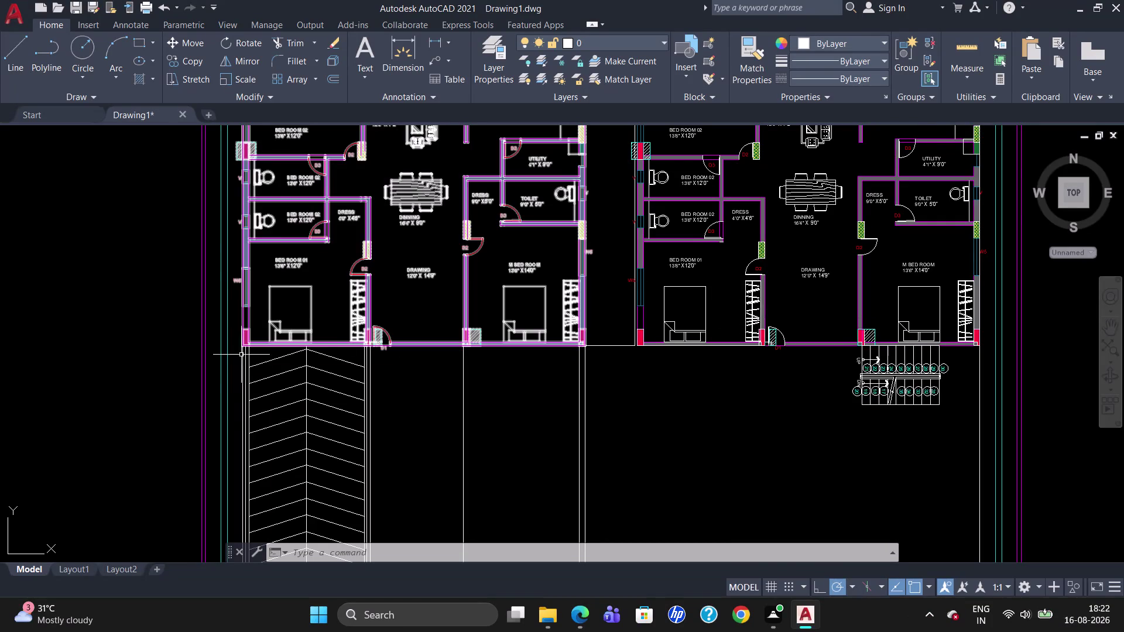
Select the right apartment unit and start a copy, then cancel it.
scroll(up, 3)
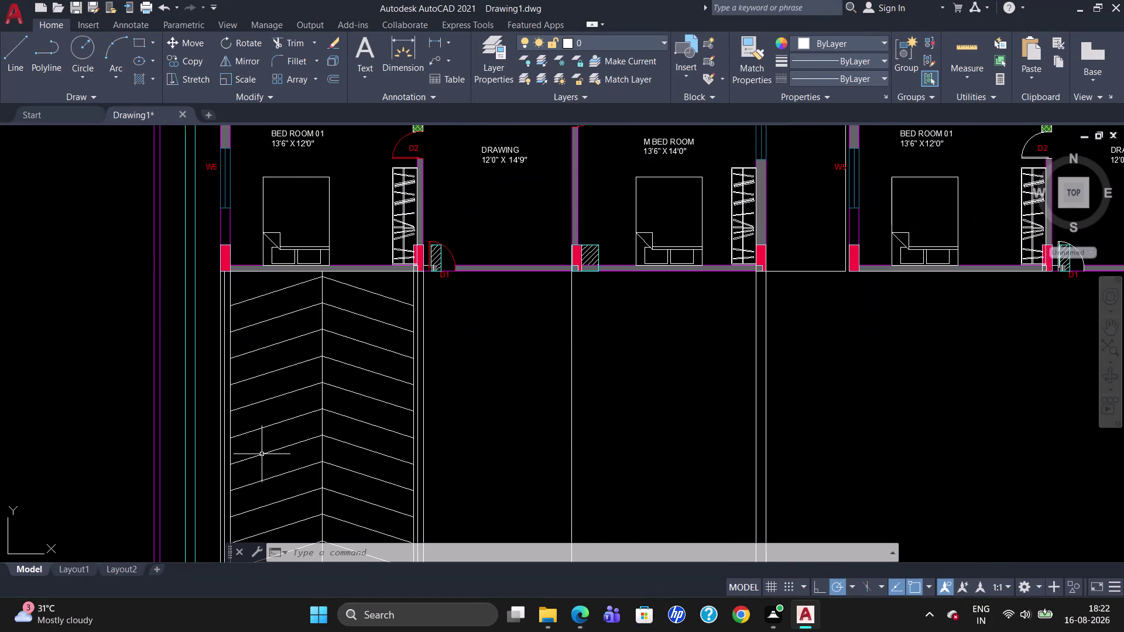
scroll(down, 3)
scroll(up, 3)
scroll(down, 3)
scroll(up, 3)
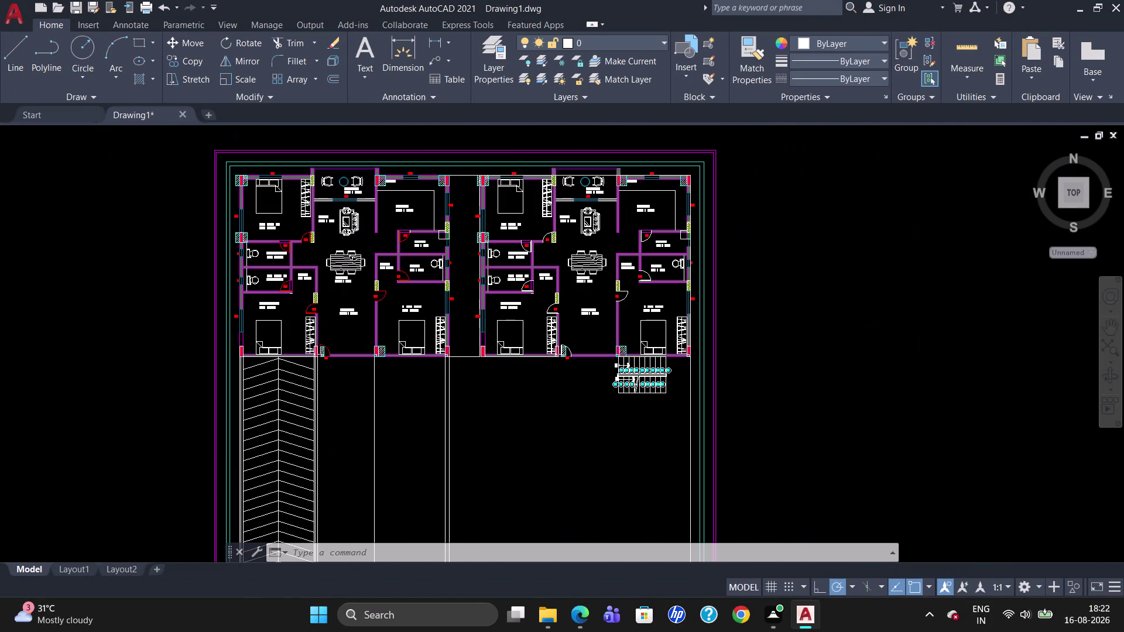
scroll(up, 3)
scroll(down, 3)
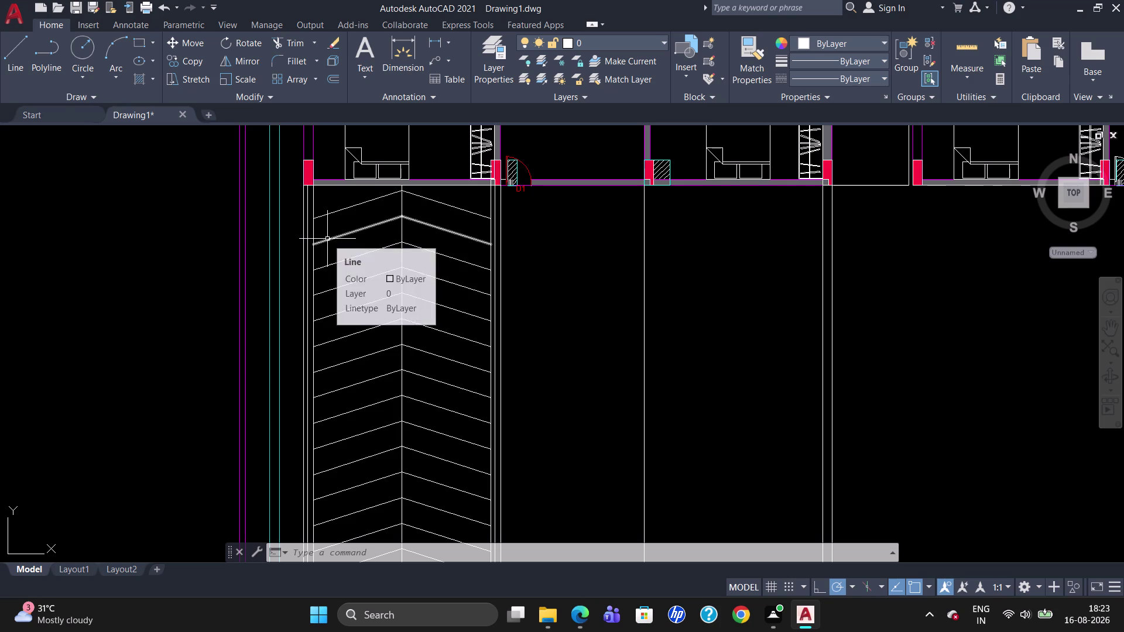
scroll(down, 3)
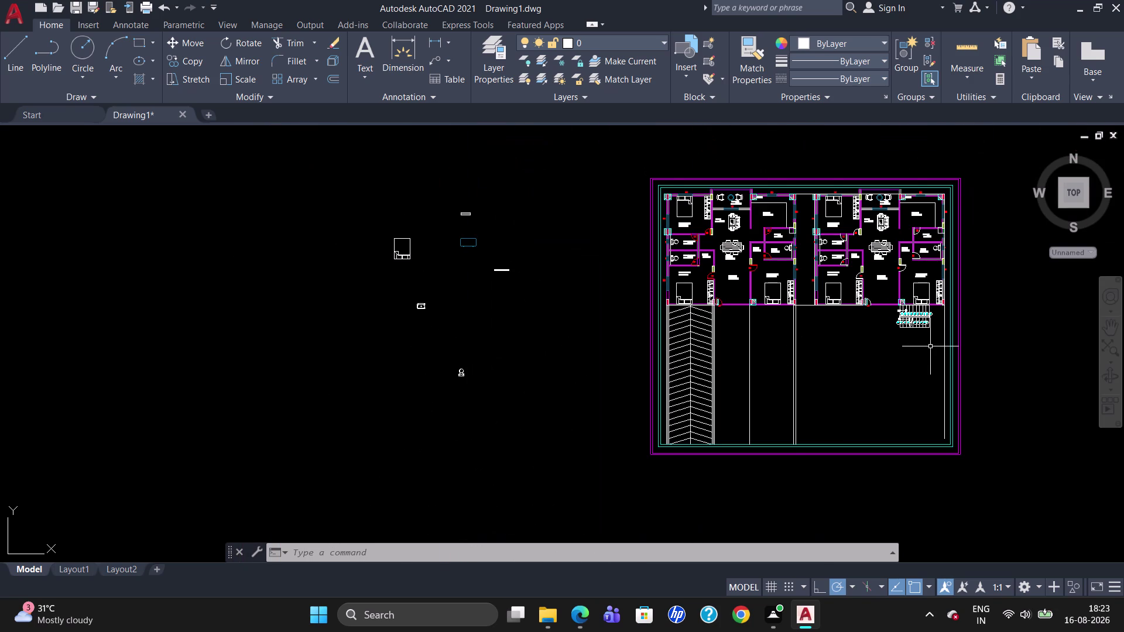
scroll(up, 3)
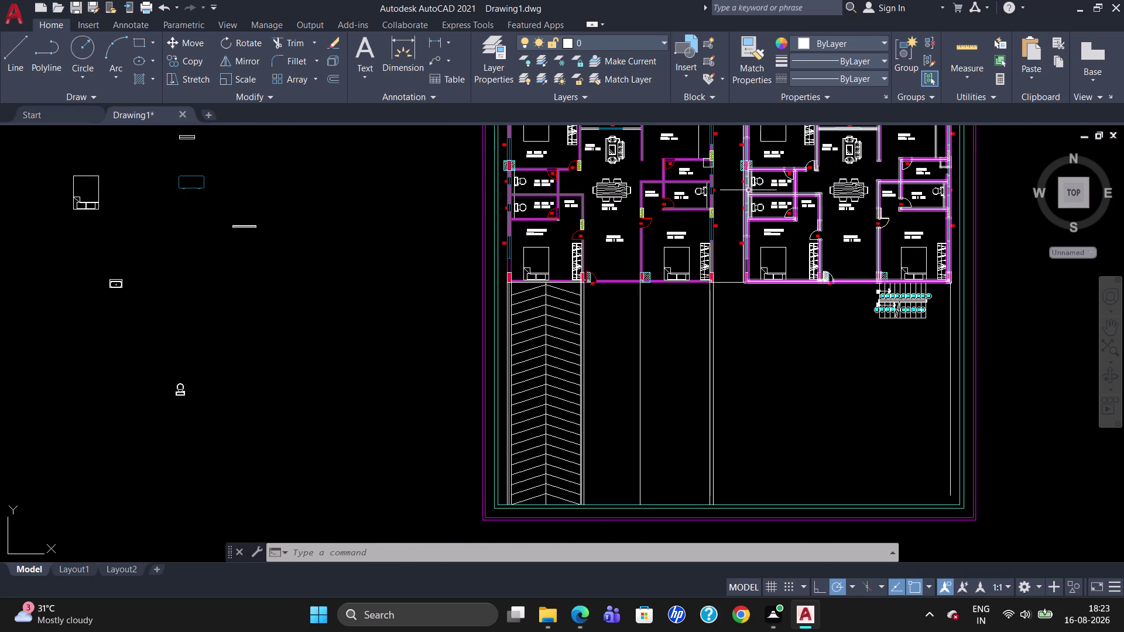
click(748, 190)
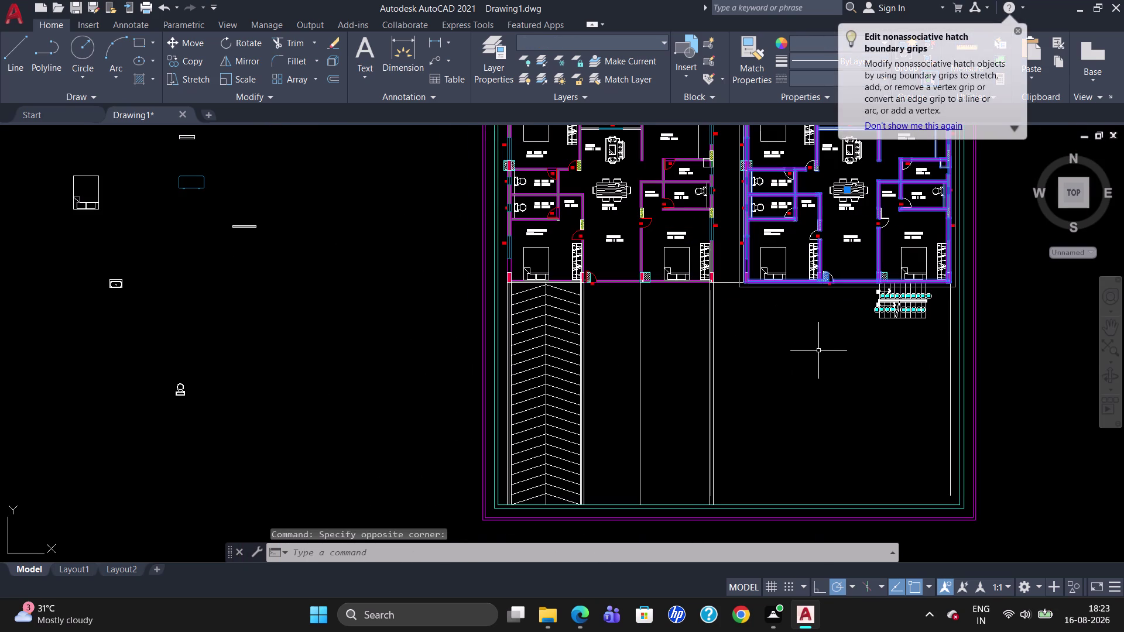
key(c)
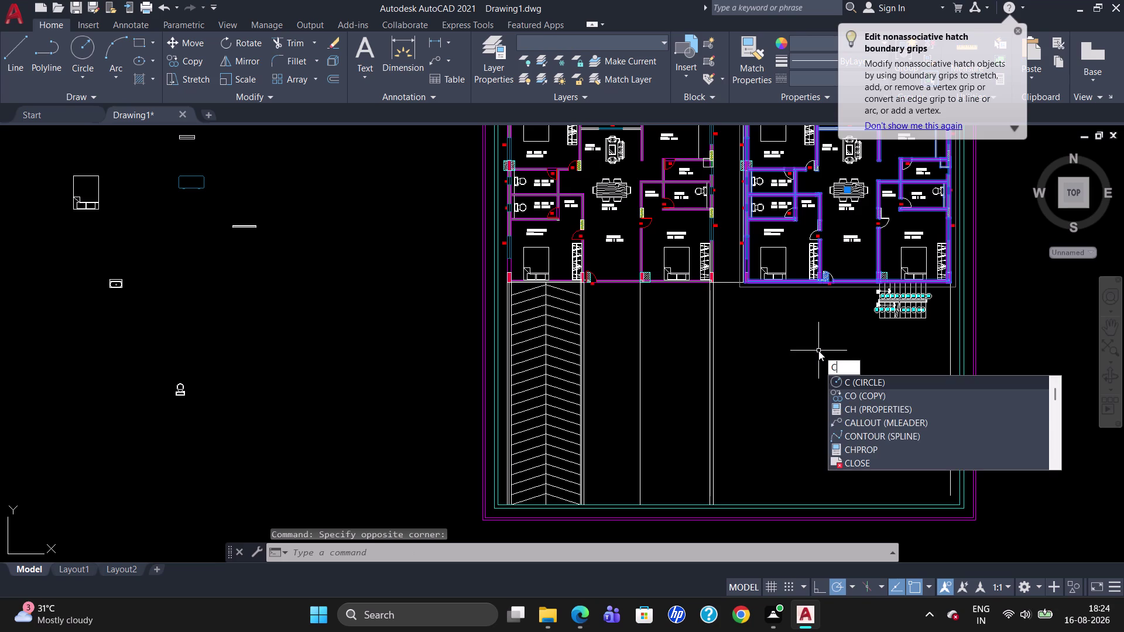
key(o)
key(Return)
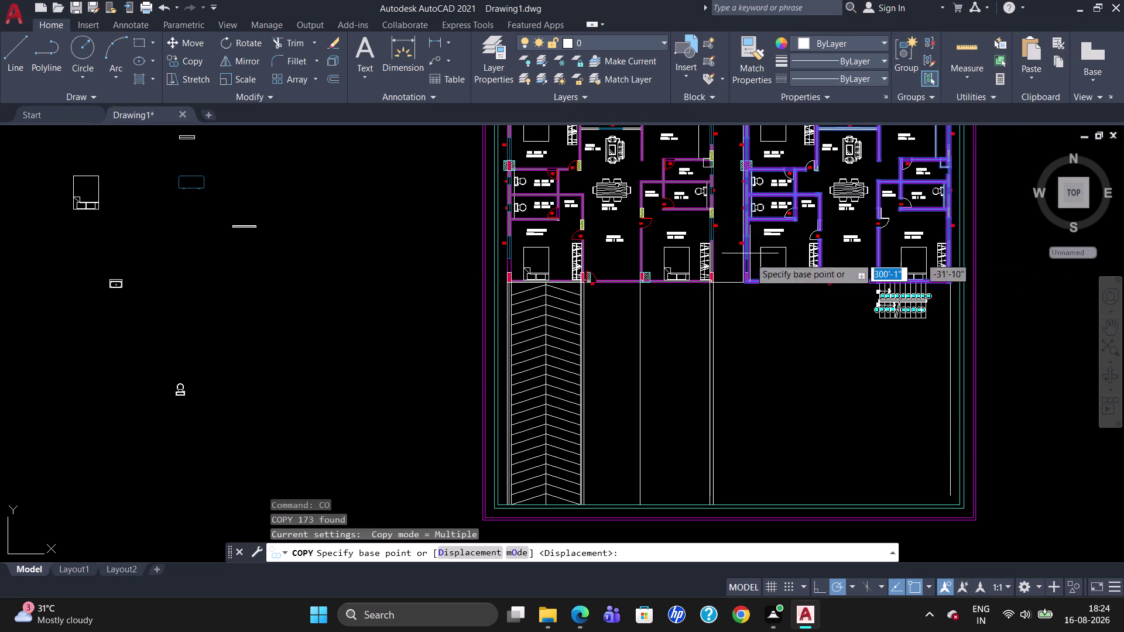
key(Escape)
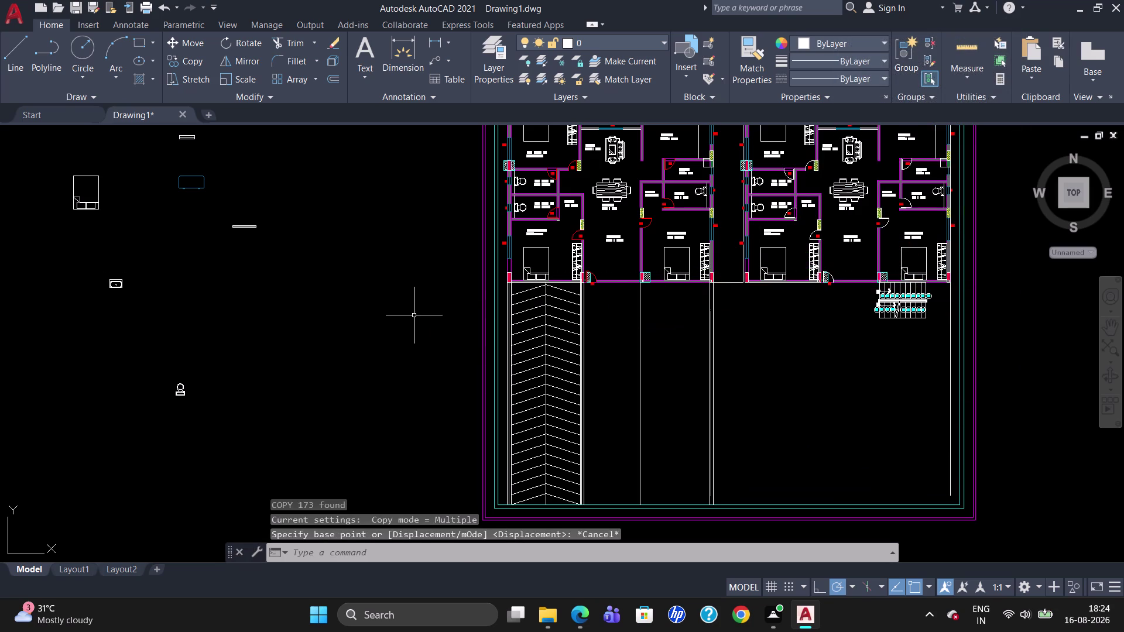
Lasso-select the stray objects left of the building plan and delete them.
scroll(down, 3)
scroll(up, 3)
scroll(down, 3)
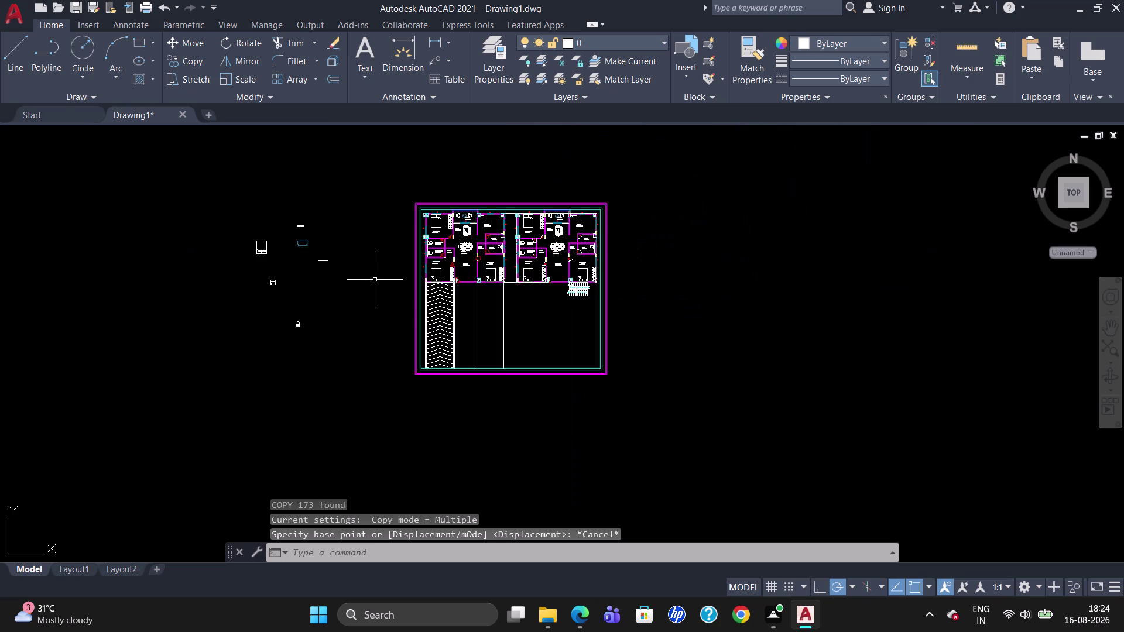
drag(369, 242, 332, 208)
drag(289, 182, 257, 429)
drag(344, 289, 303, 245)
drag(285, 239, 264, 393)
drag(340, 327, 246, 346)
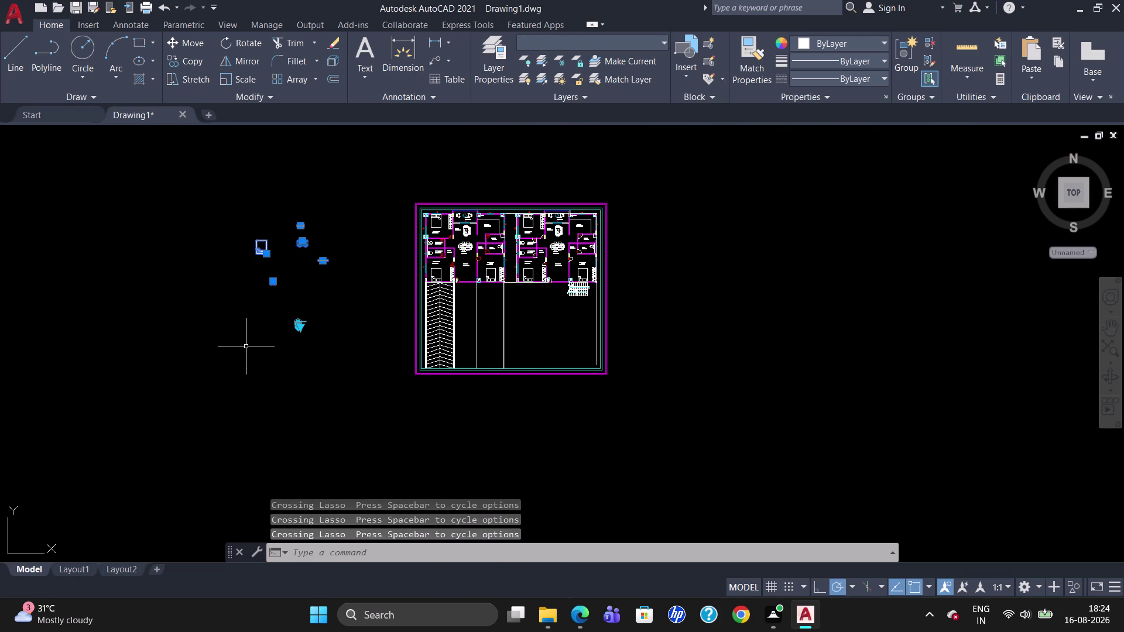
key(Delete)
Reselect the right unit and start copying it from its corner, then cancel before placing.
scroll(up, 3)
scroll(down, 3)
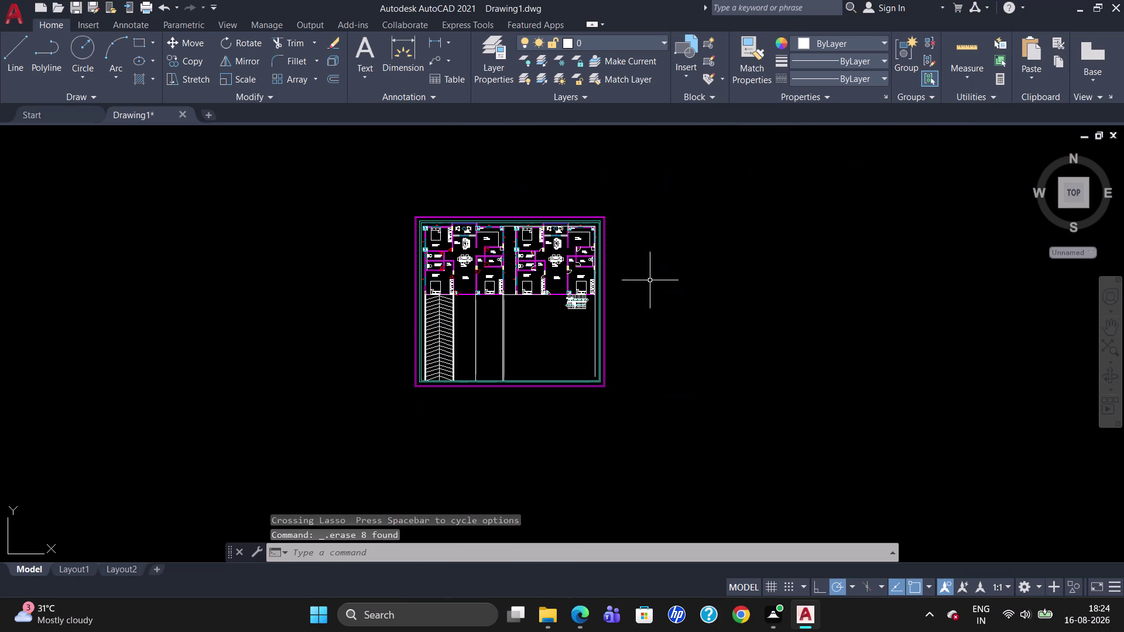
scroll(up, 3)
scroll(down, 3)
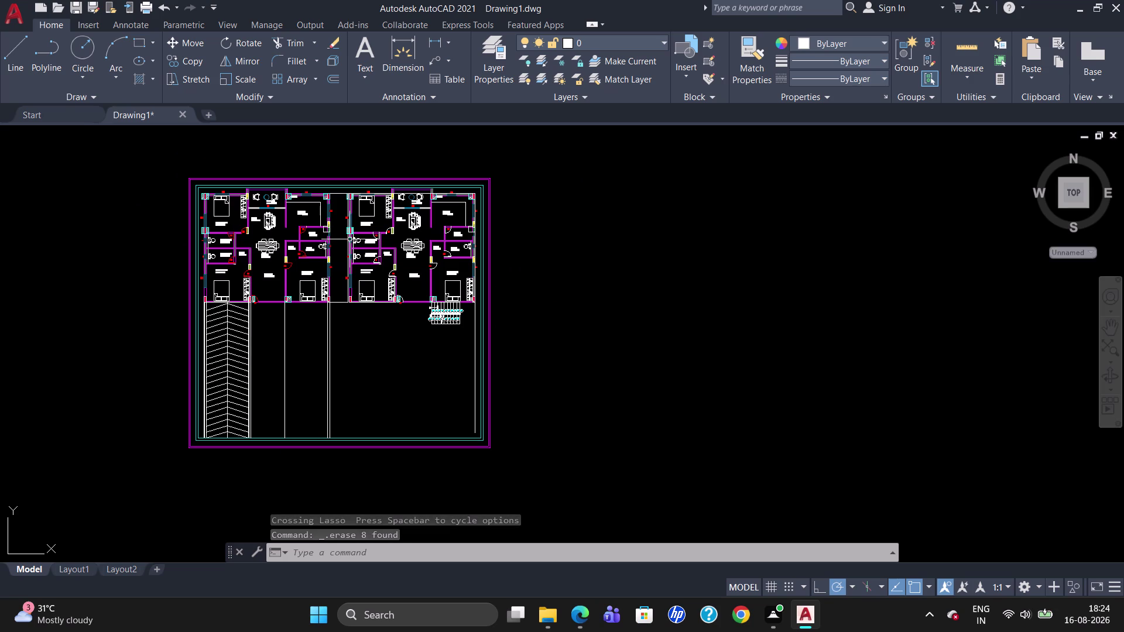
click(349, 239)
key(Escape)
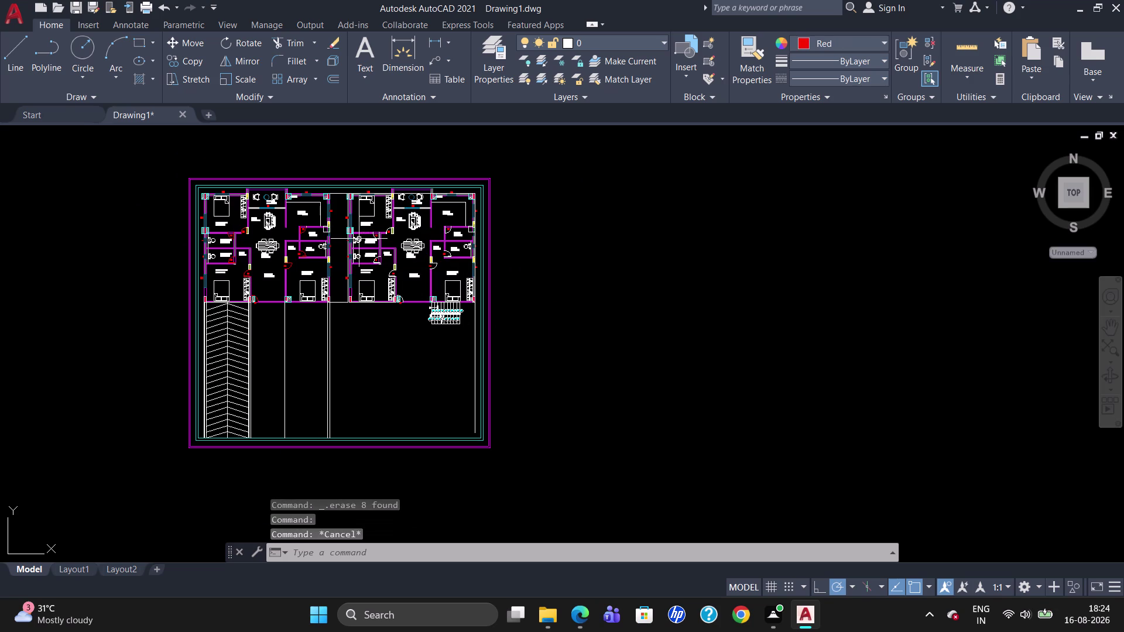
click(361, 232)
key(c)
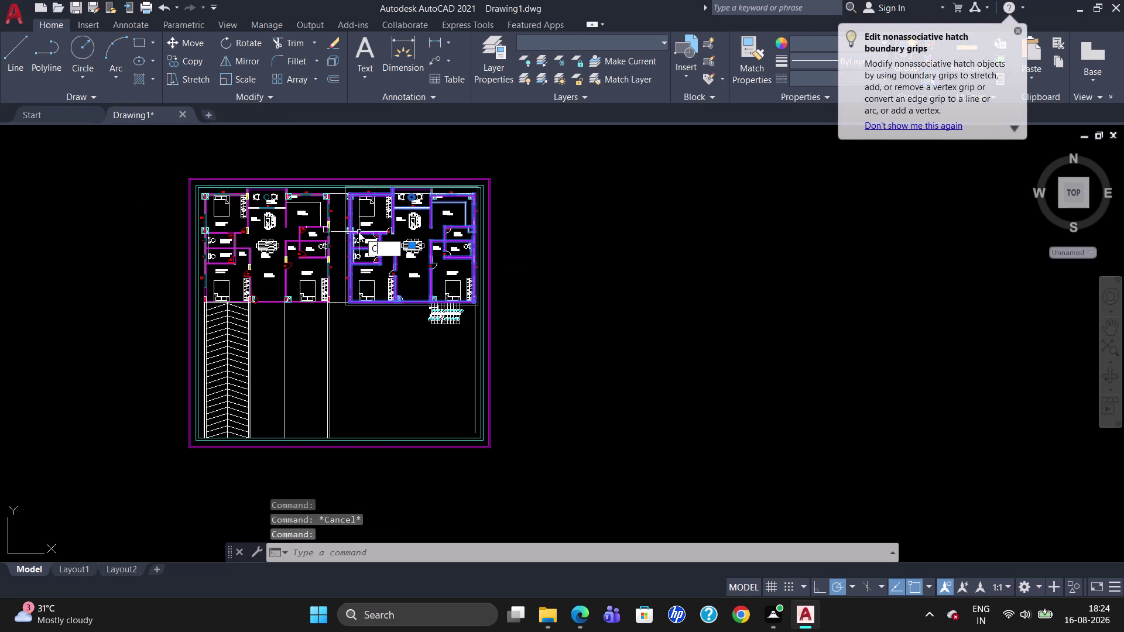
key(o)
key(Return)
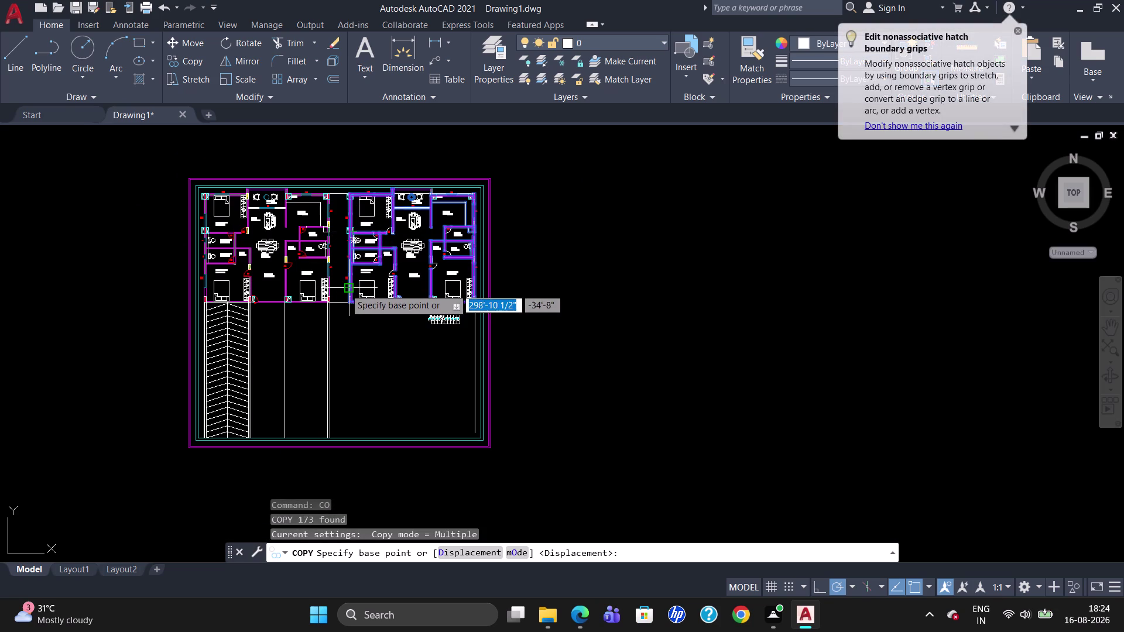
click(347, 305)
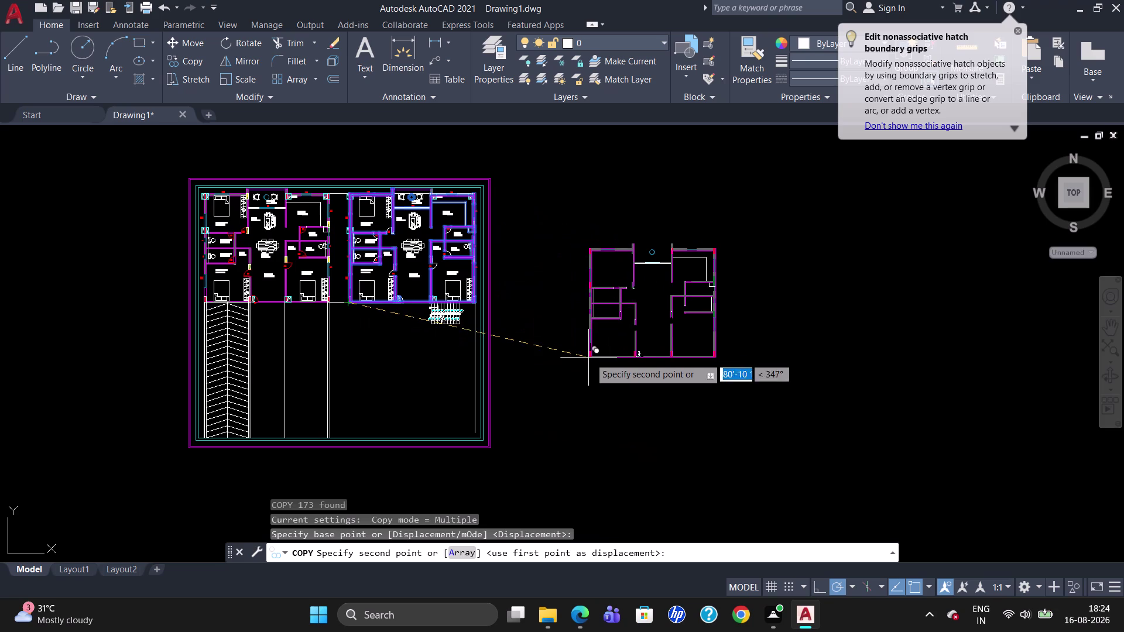
key(Escape)
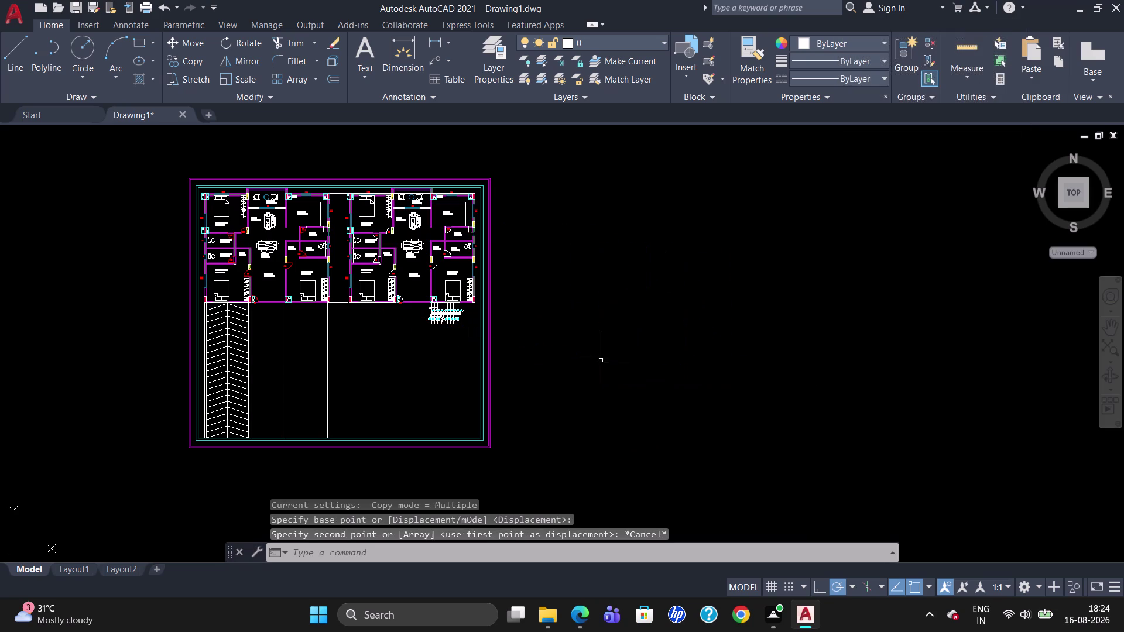
Copy the left apartment unit from its corner to open ground right of the building.
click(264, 223)
text(C)
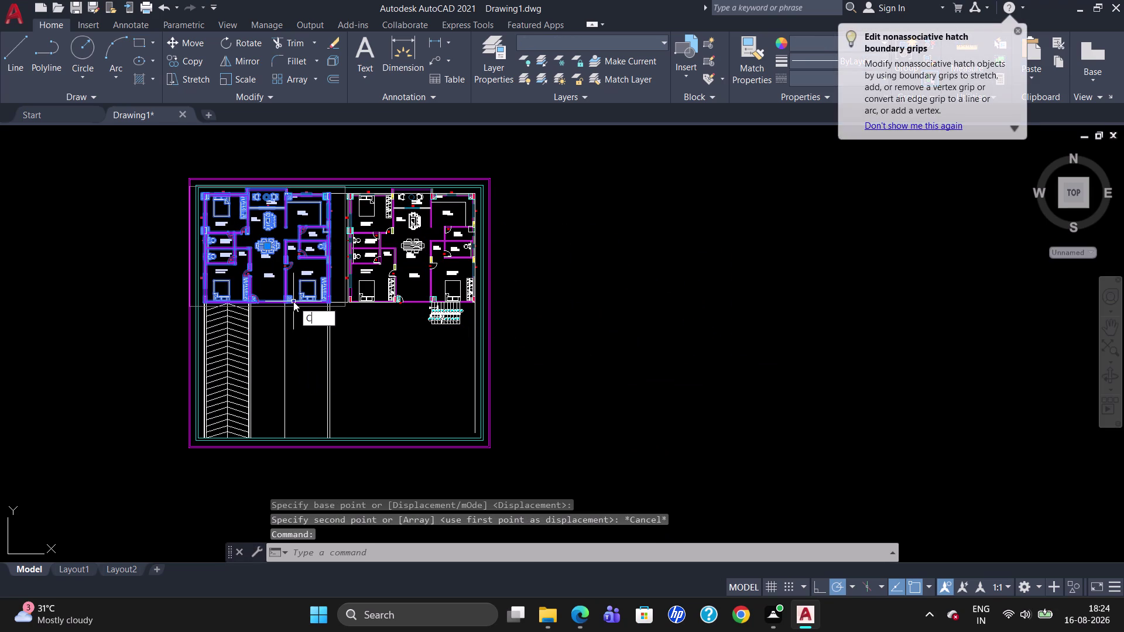
text(O)
key(Return)
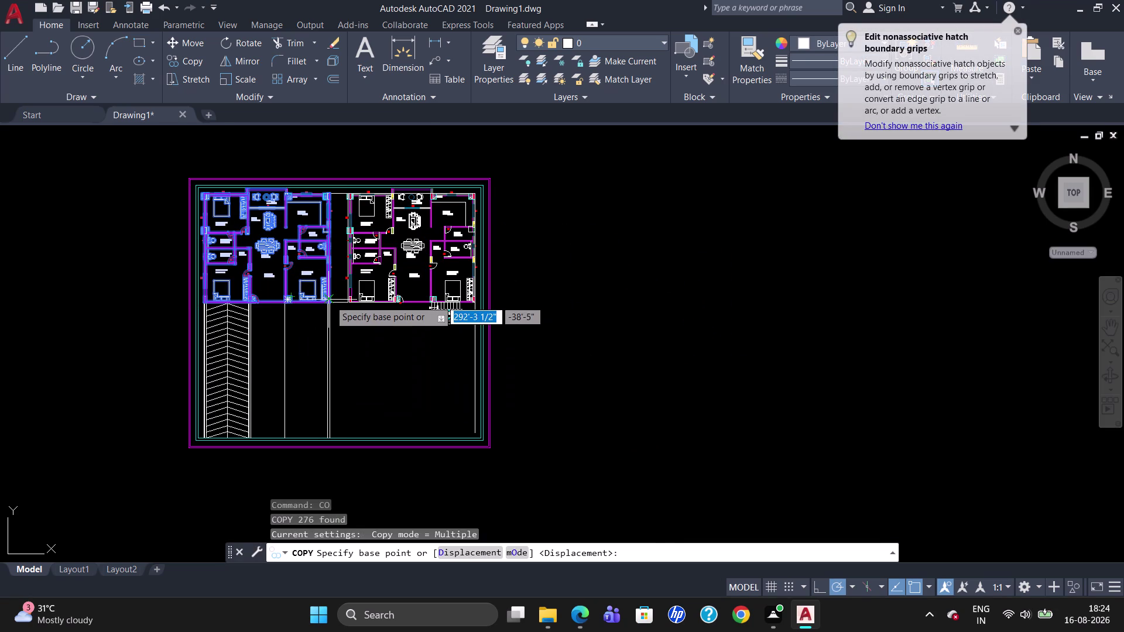
scroll(up, 3)
click(329, 301)
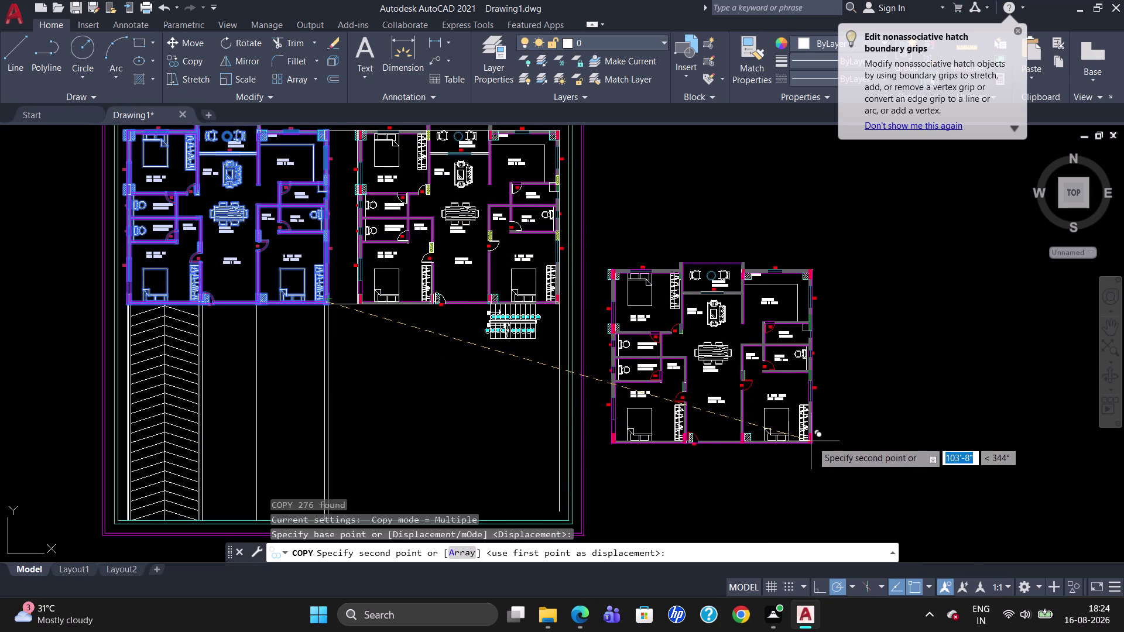
click(834, 442)
key(Escape)
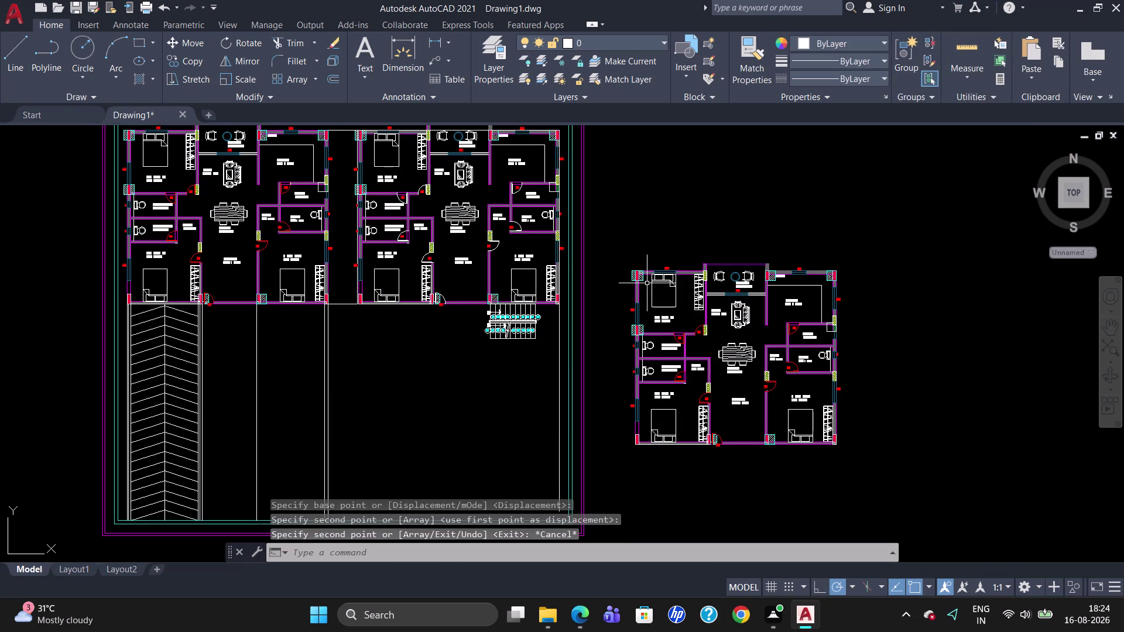
Select the duplicated unit and start the ROTATE command.
click(636, 271)
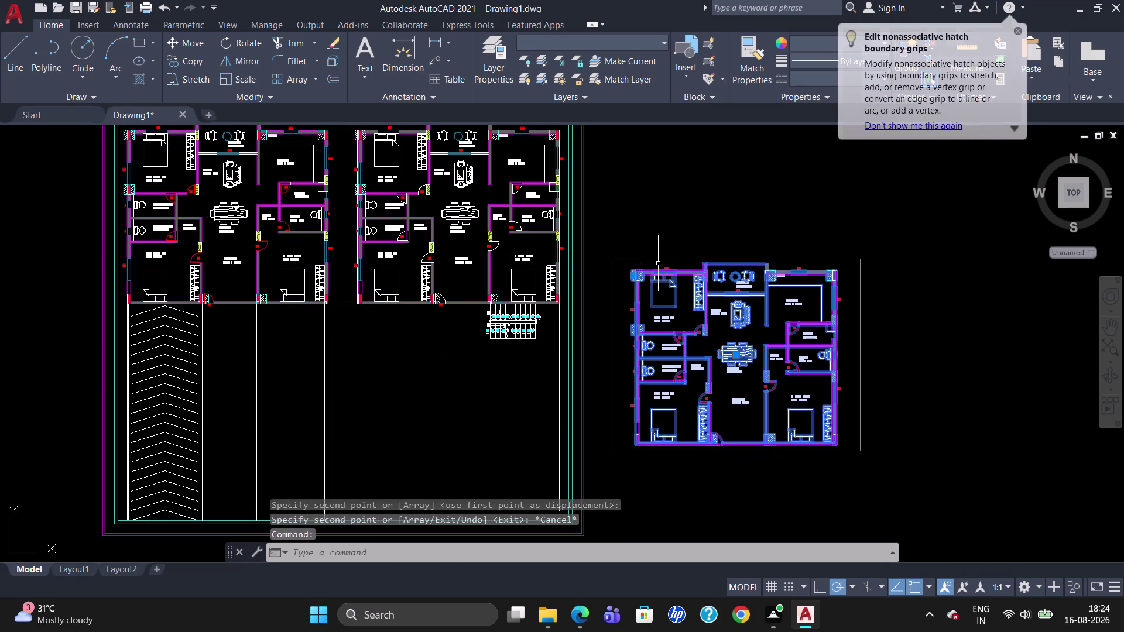
text(RO)
key(Return)
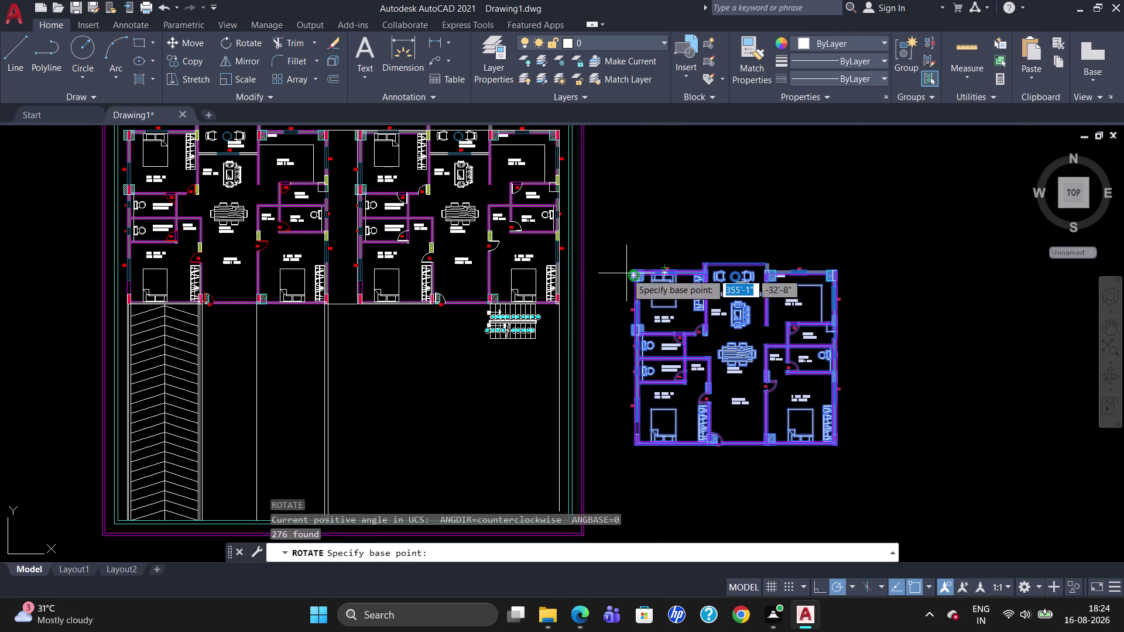
Rotate the duplicate unit 270° about its corner, then begin moving it below-right and cancel.
click(632, 271)
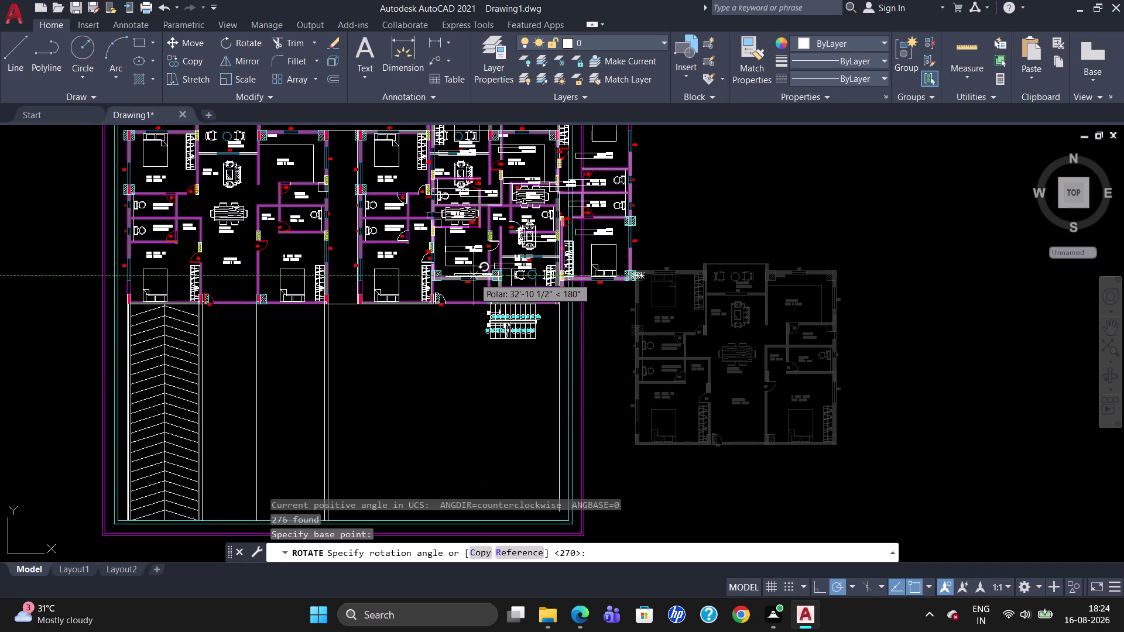
click(473, 277)
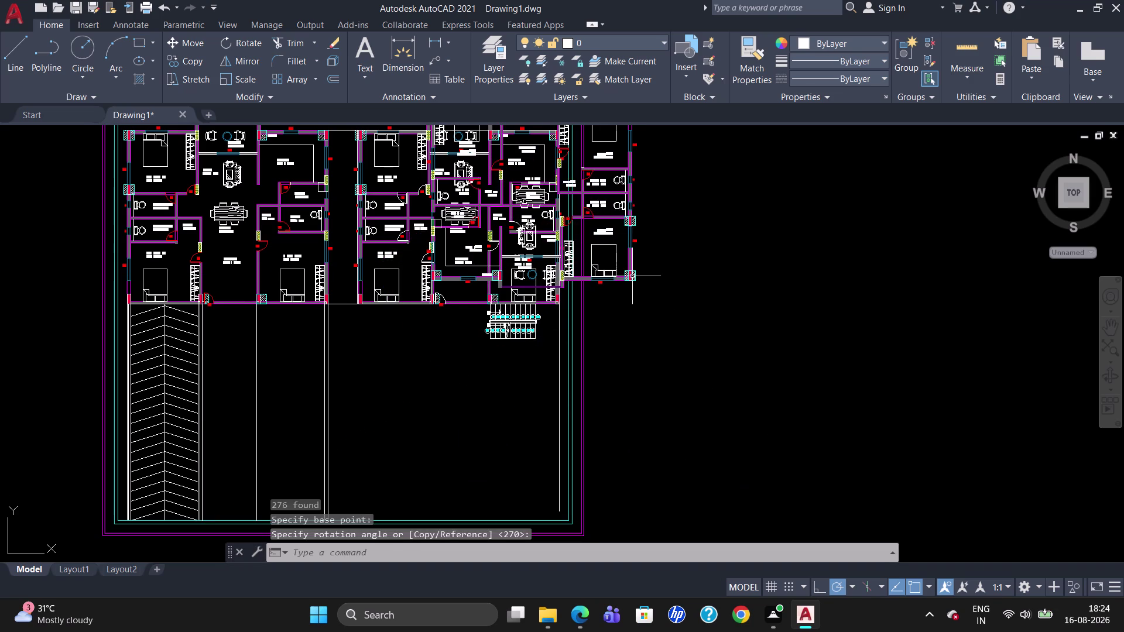
click(631, 272)
key(m)
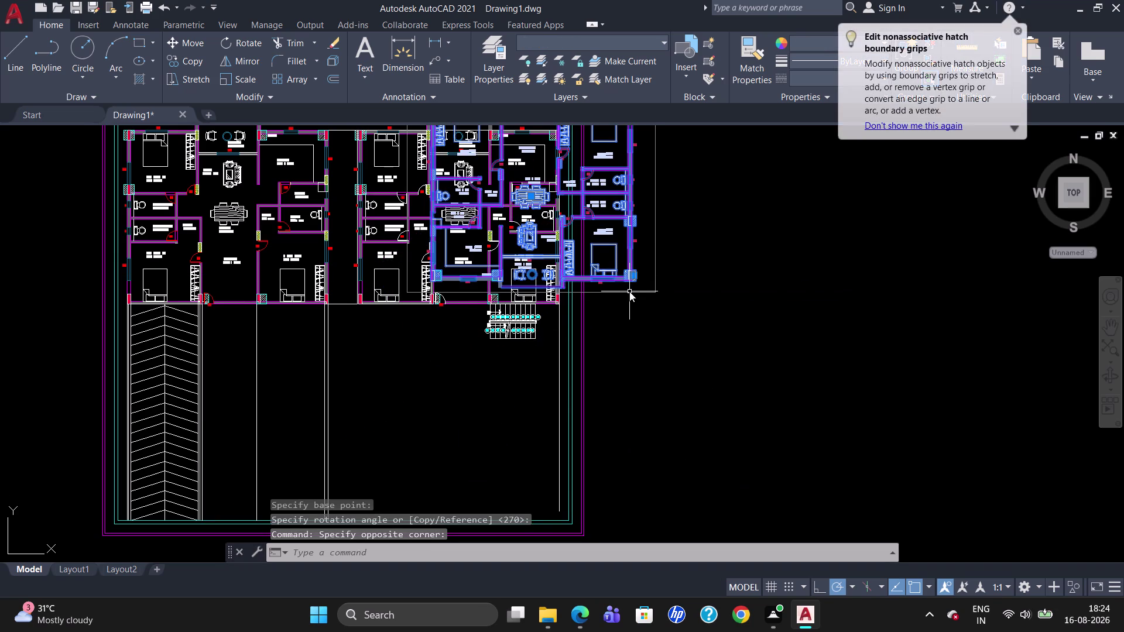
key(Return)
click(636, 286)
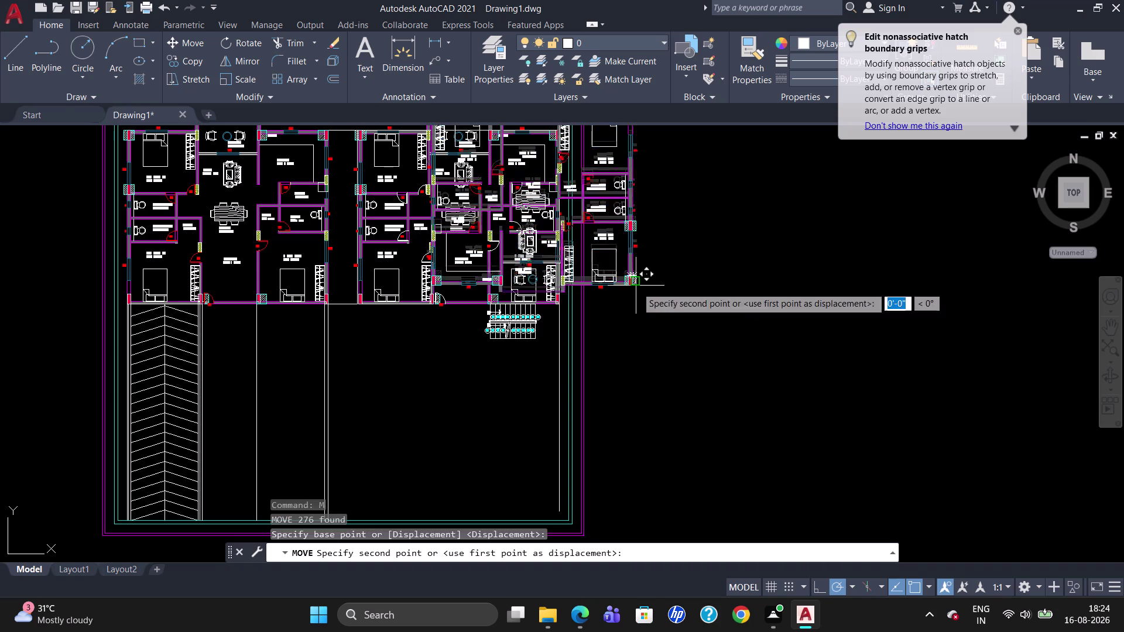
click(921, 477)
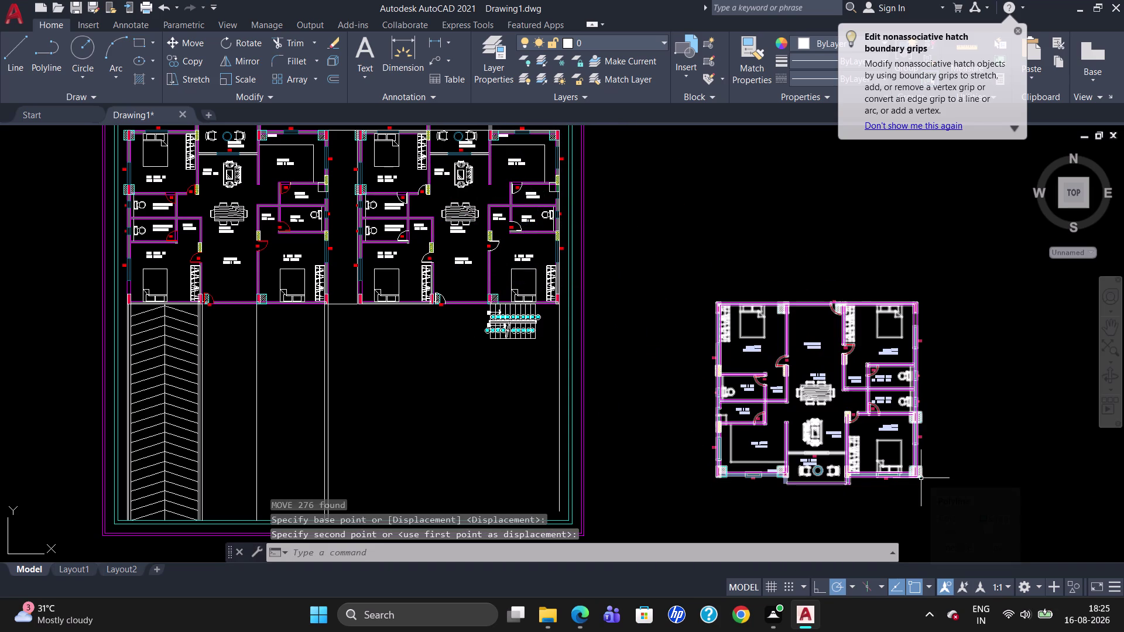
key(Escape)
click(921, 479)
scroll(up, 3)
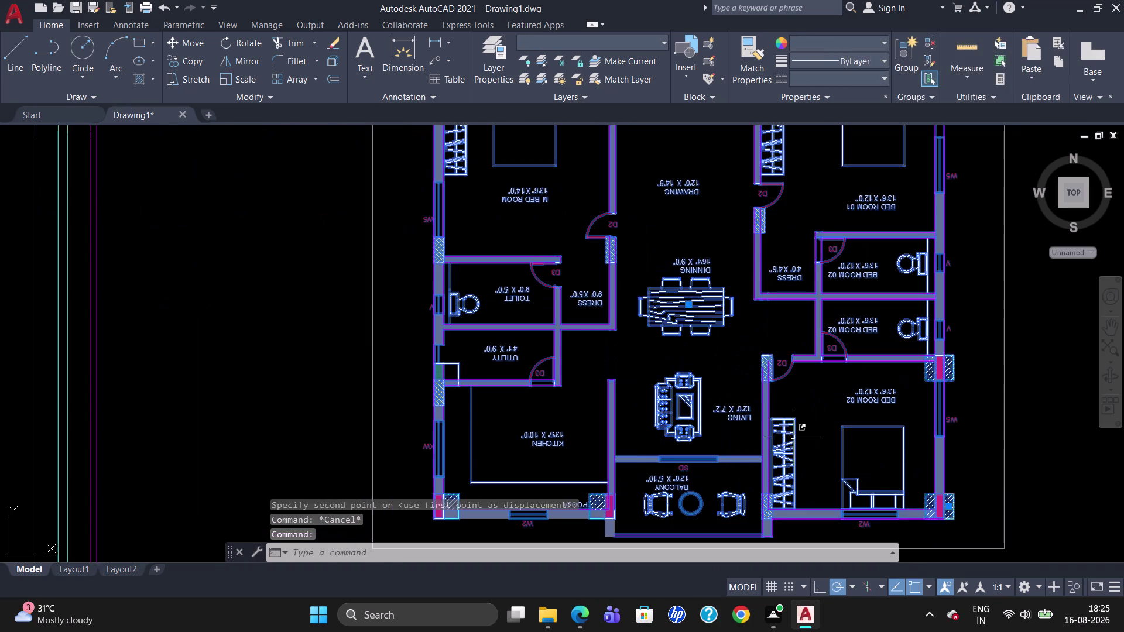
scroll(down, 3)
click(716, 486)
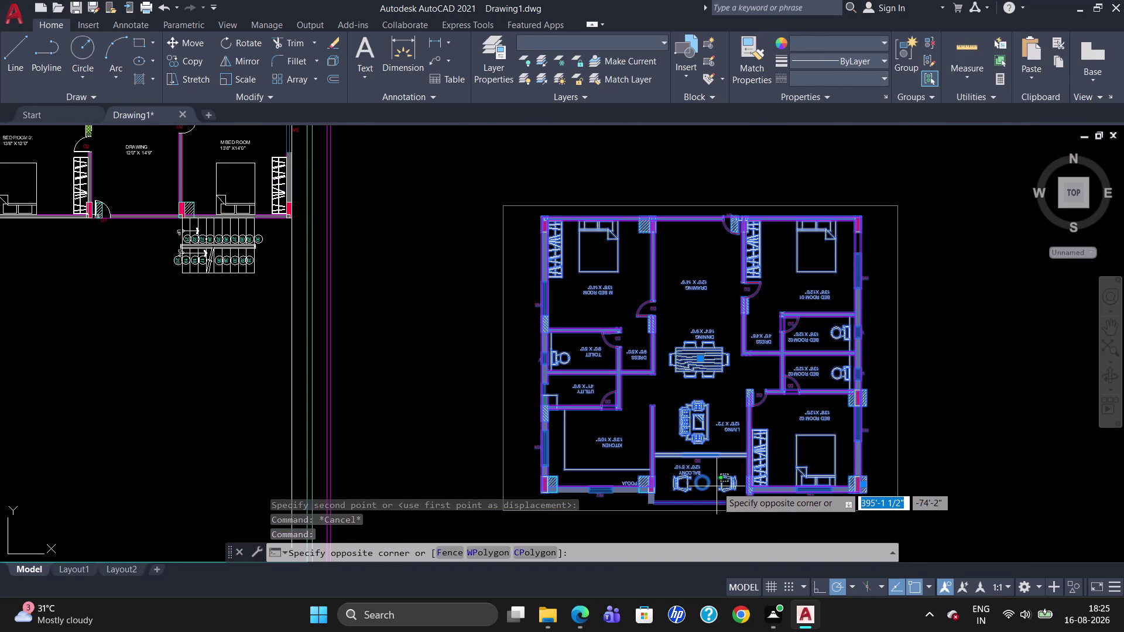
key(Escape)
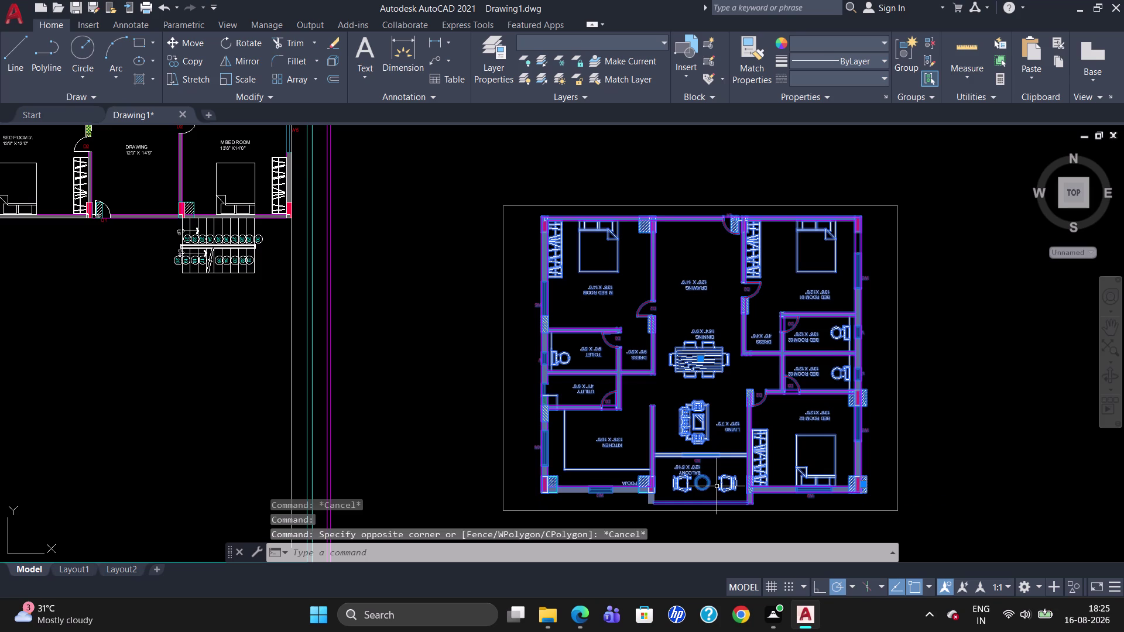
key(Escape)
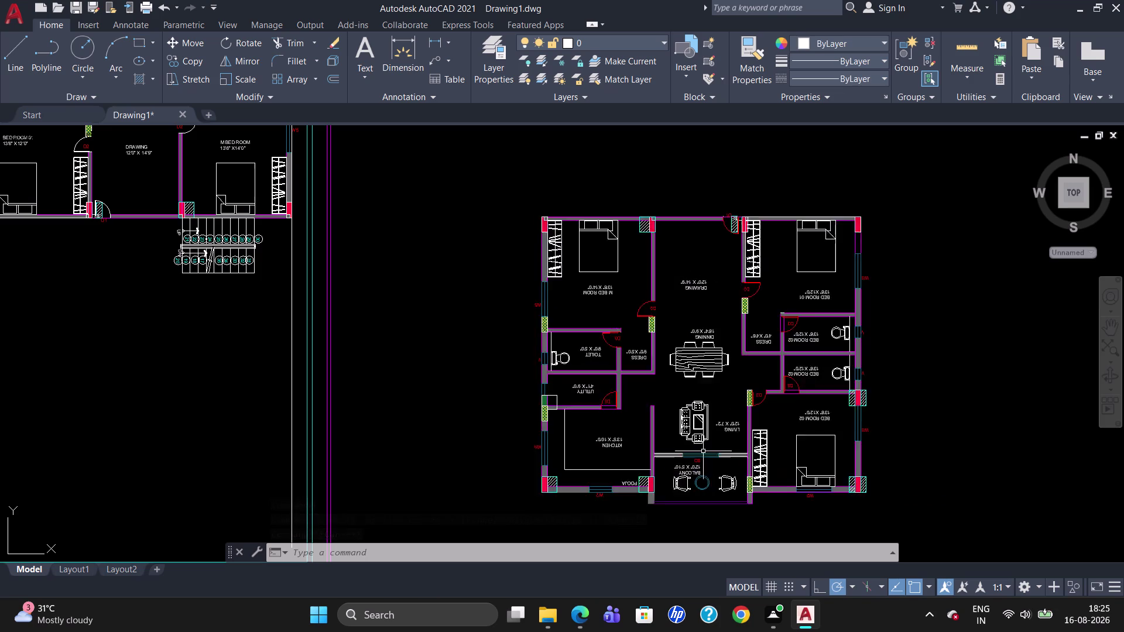
Select the copied unit's group and run UNGROUP on it.
double_click(695, 286)
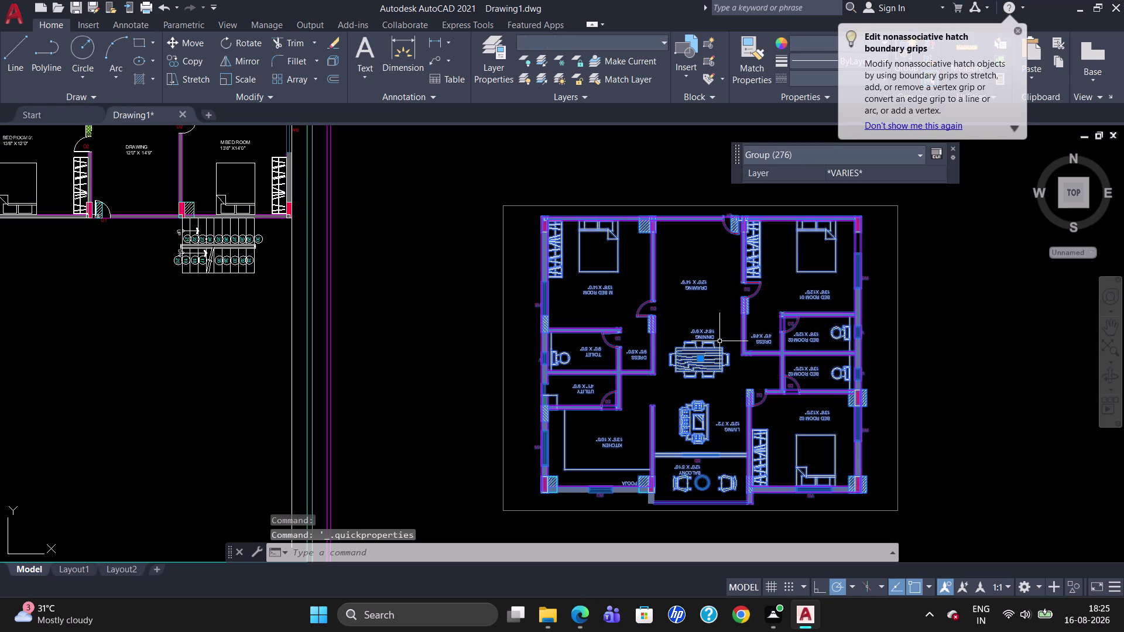
text(U)
text(NG)
key(Return)
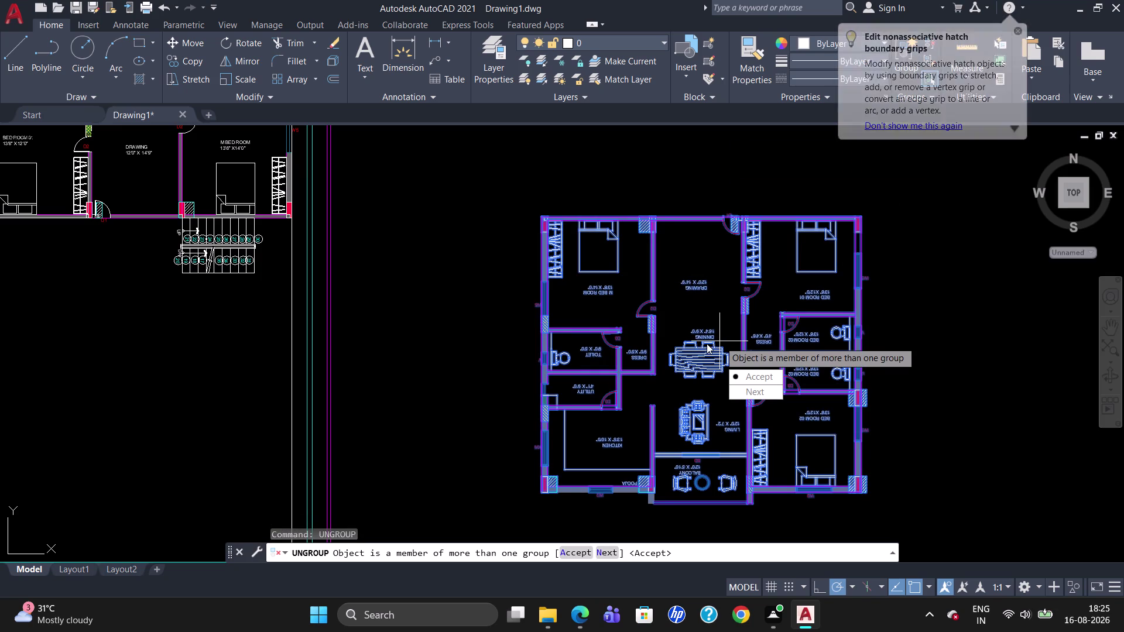
Reselect the copied unit, dismiss the hatch grips tip, and clear the selection.
drag(737, 377, 719, 341)
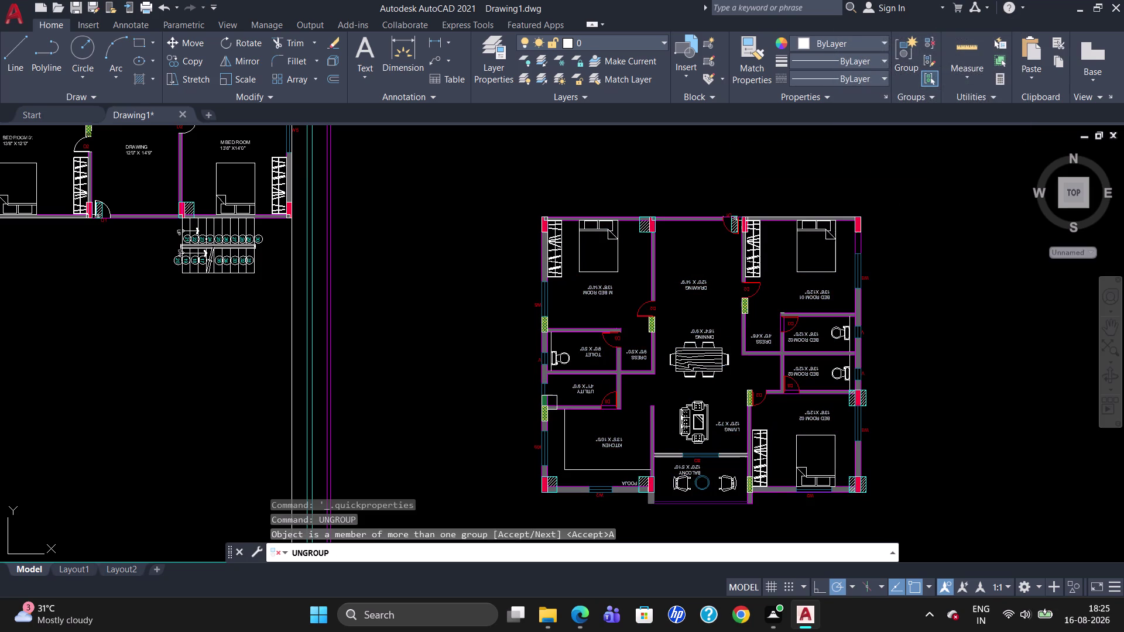
click(700, 362)
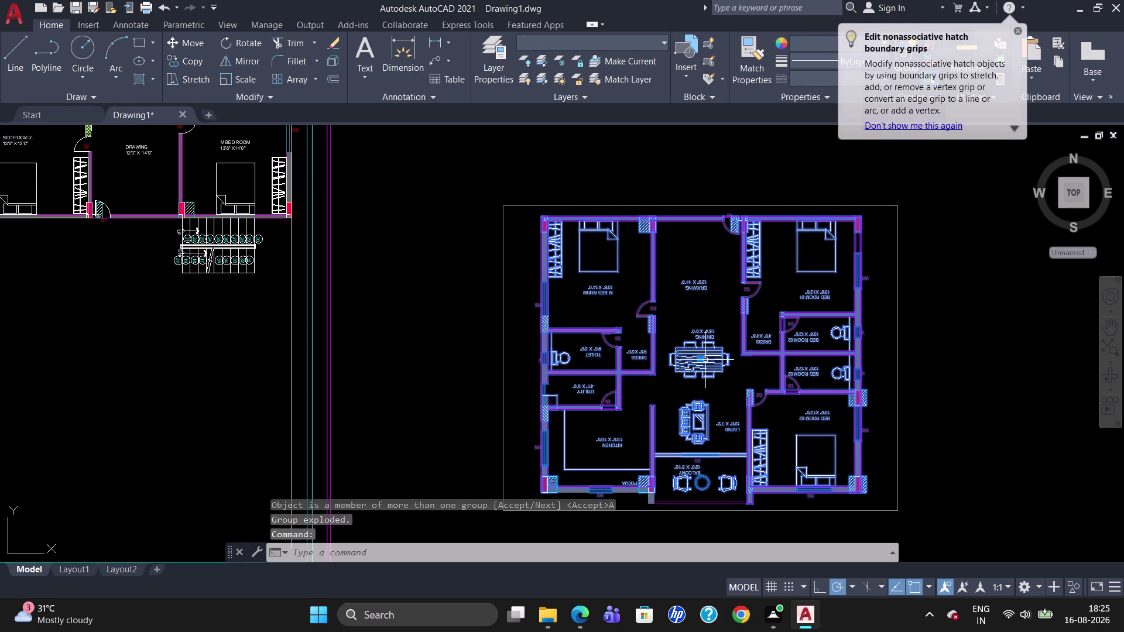
click(1016, 25)
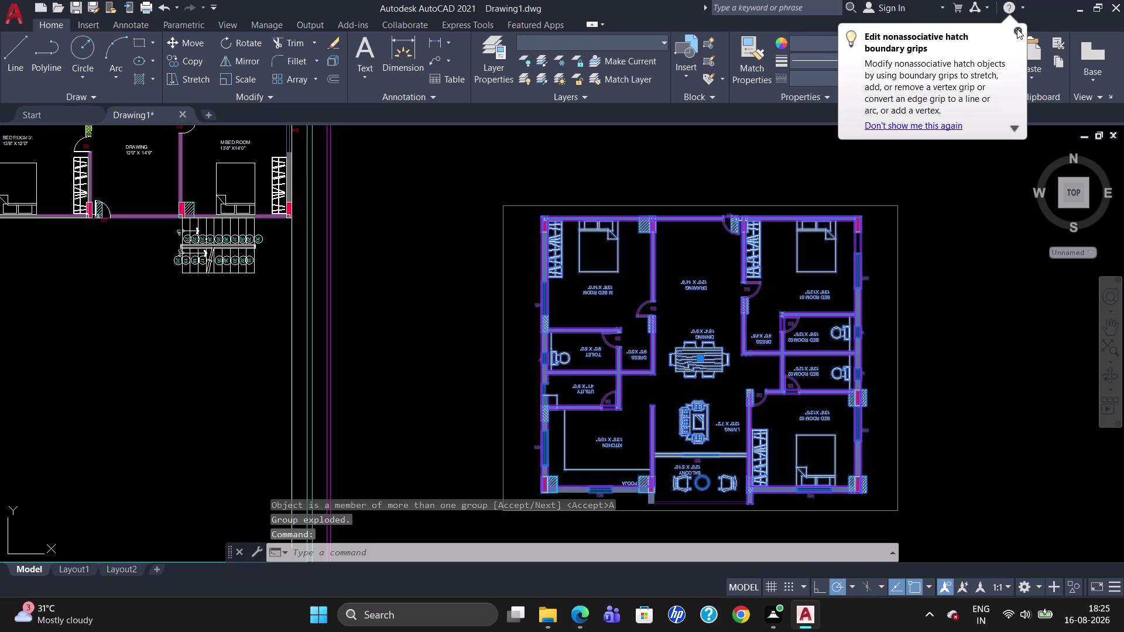
click(1017, 28)
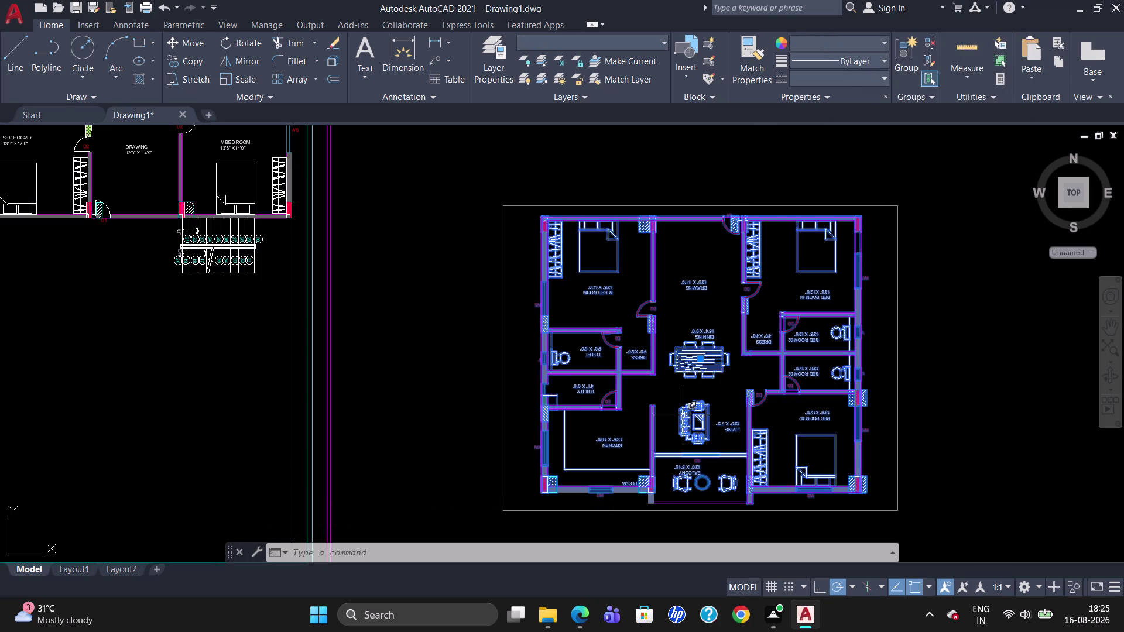
key(x)
key(Return)
click(706, 360)
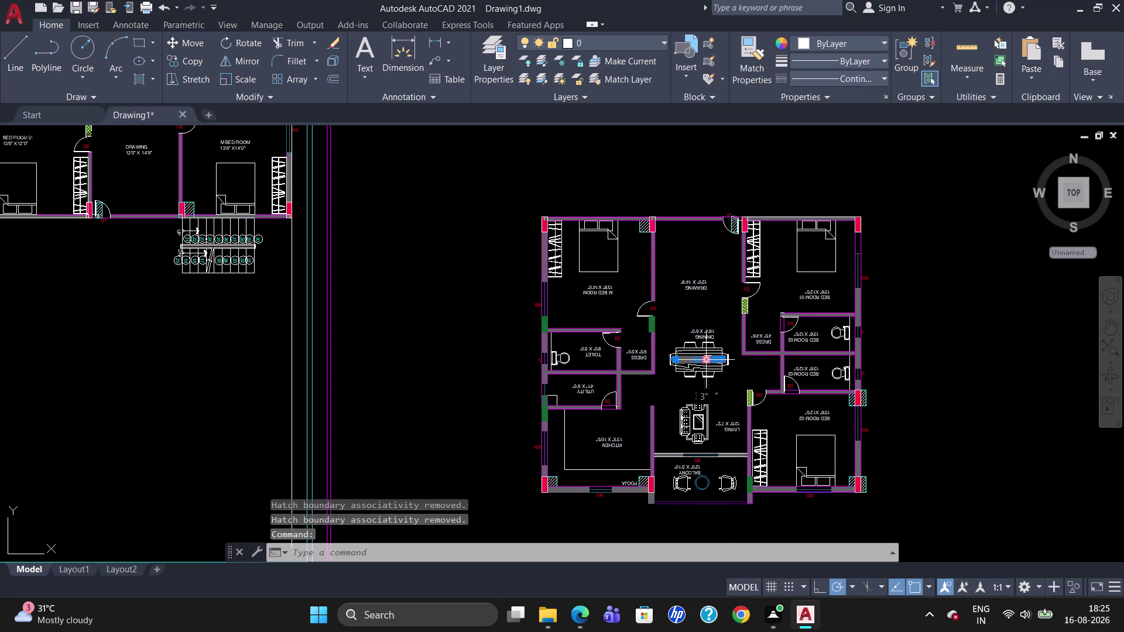
key(Escape)
click(687, 417)
key(Escape)
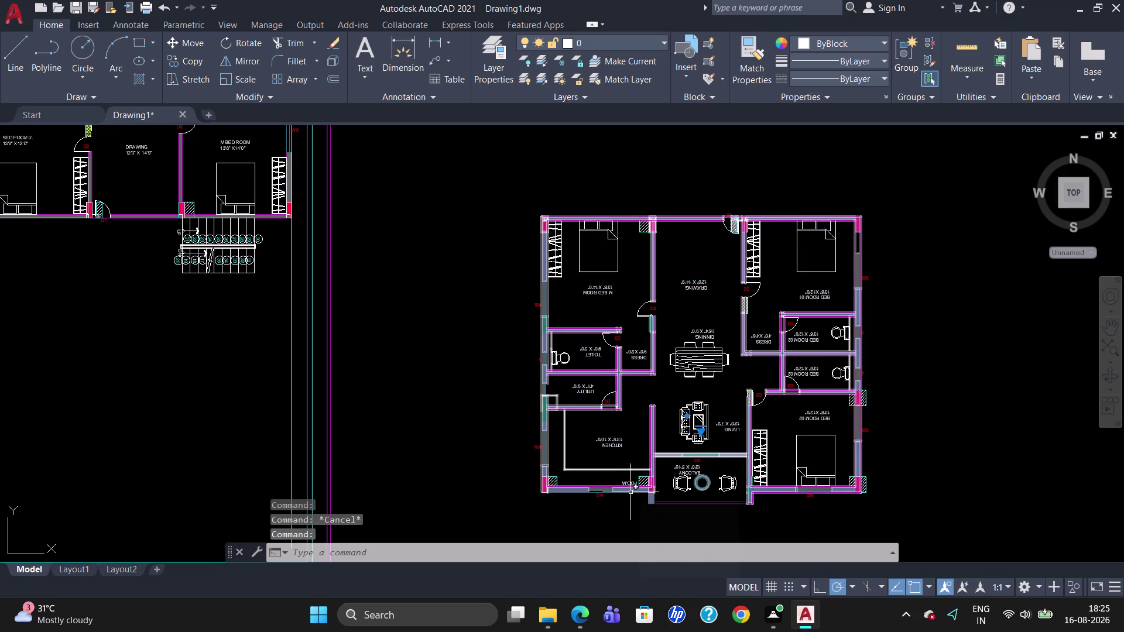
Select the whole copied unit again and UNGROUP its remaining group.
double_click(698, 483)
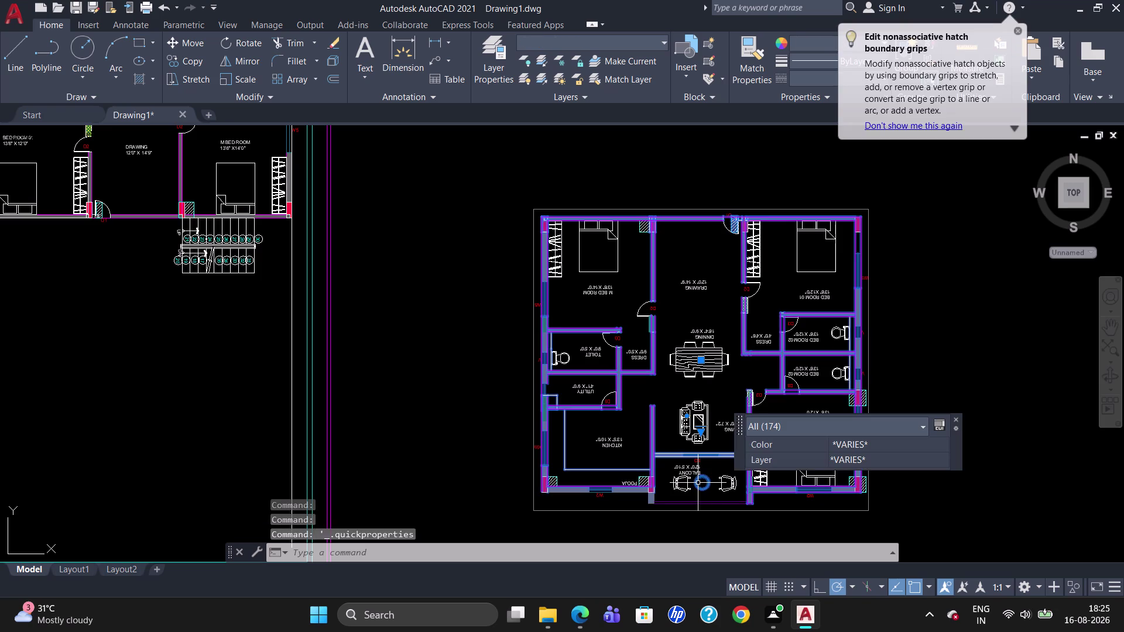
click(958, 419)
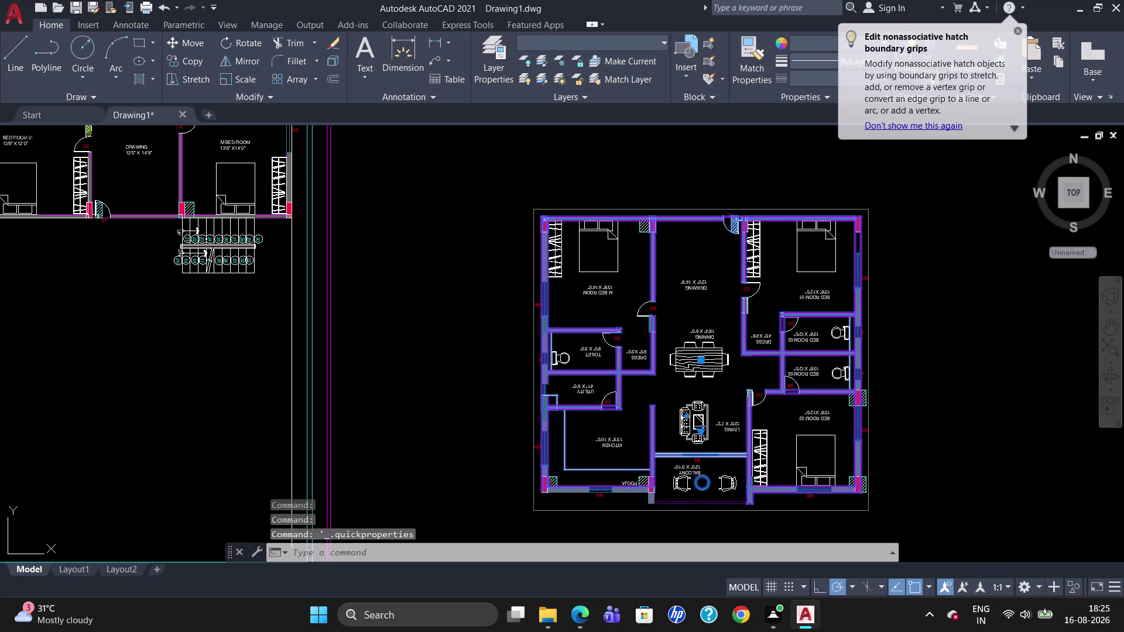
key(u)
key(n)
key(g)
key(Return)
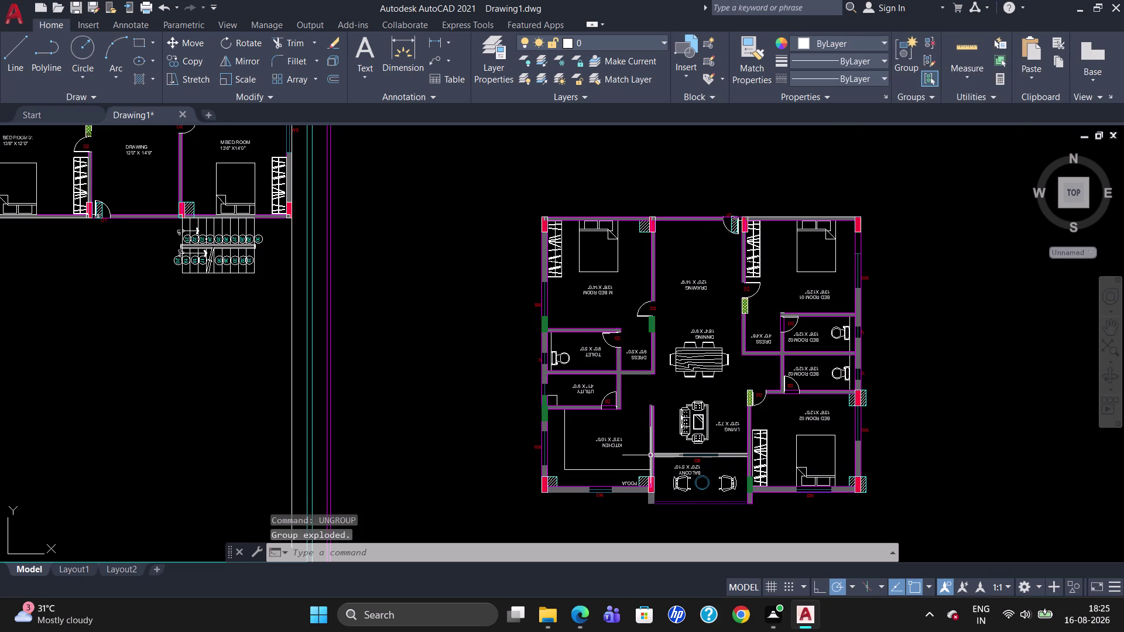
scroll(up, 3)
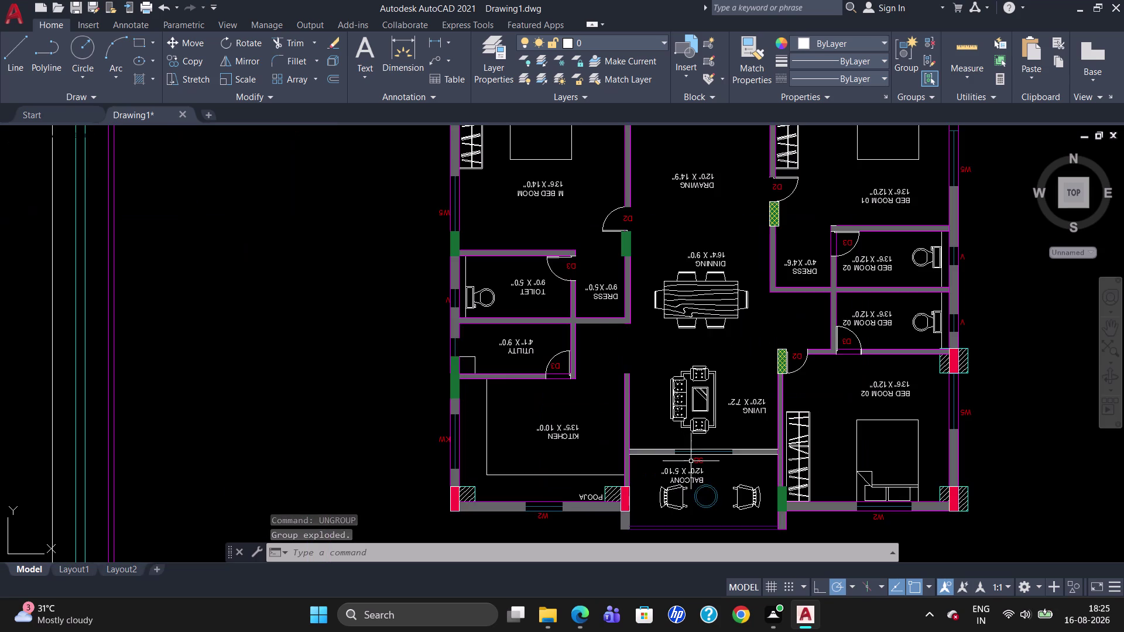
scroll(down, 3)
scroll(up, 3)
scroll(down, 3)
scroll(up, 3)
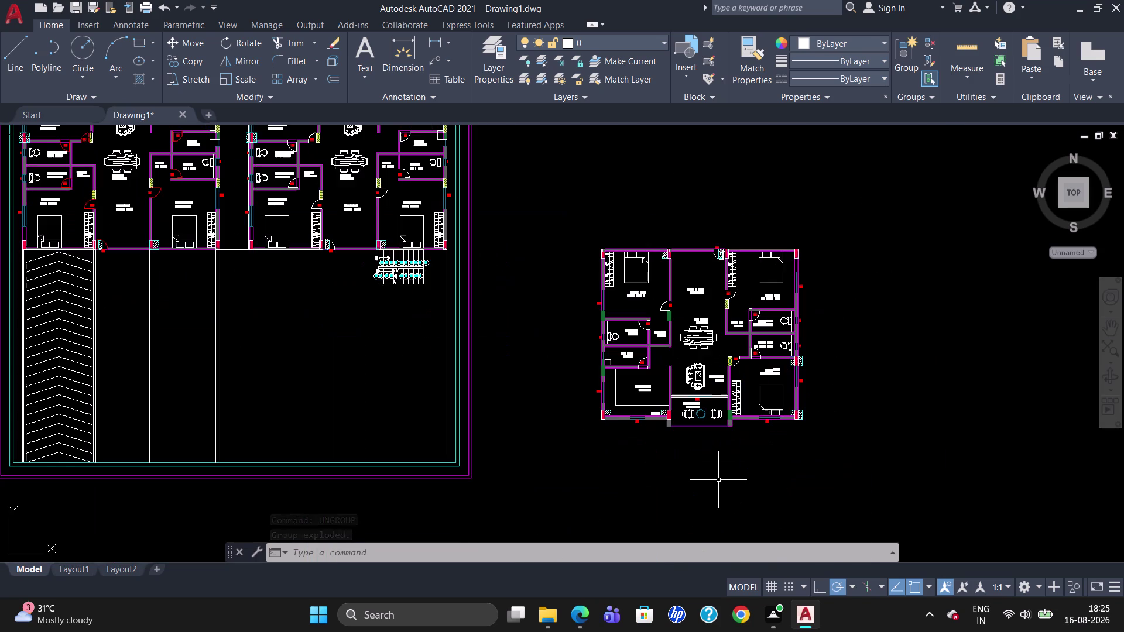
scroll(up, 3)
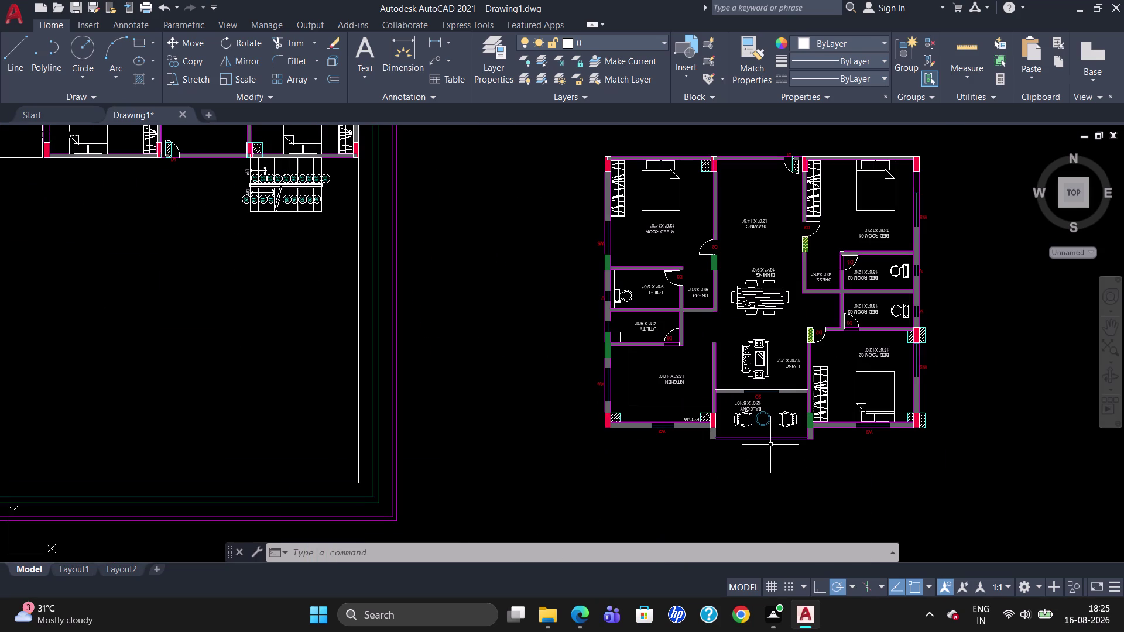
scroll(down, 3)
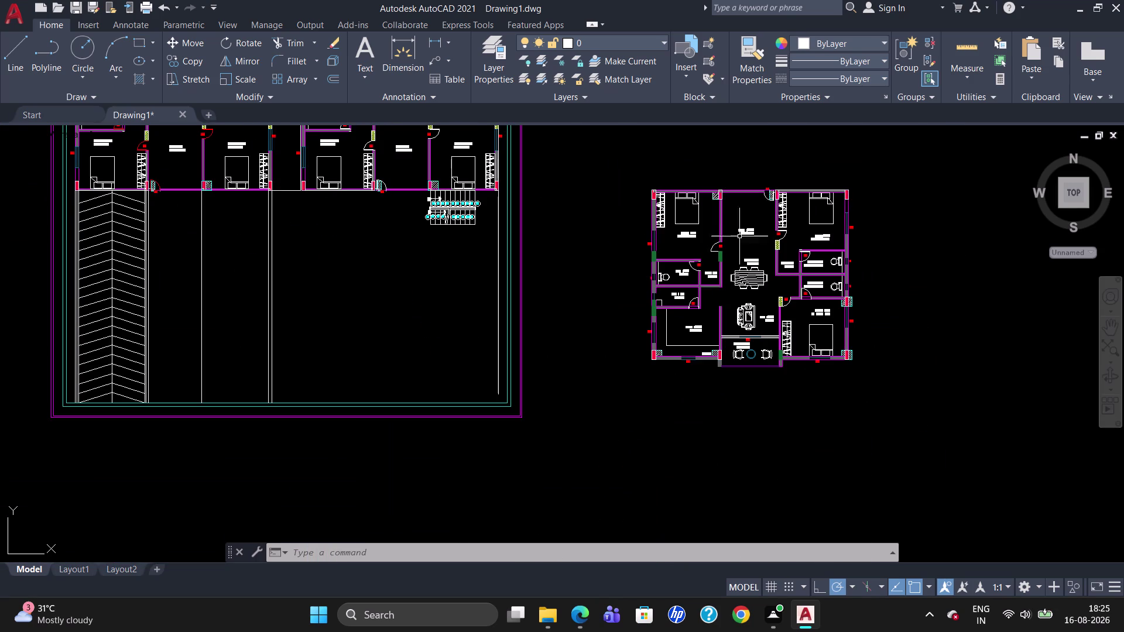
scroll(up, 3)
scroll(down, 3)
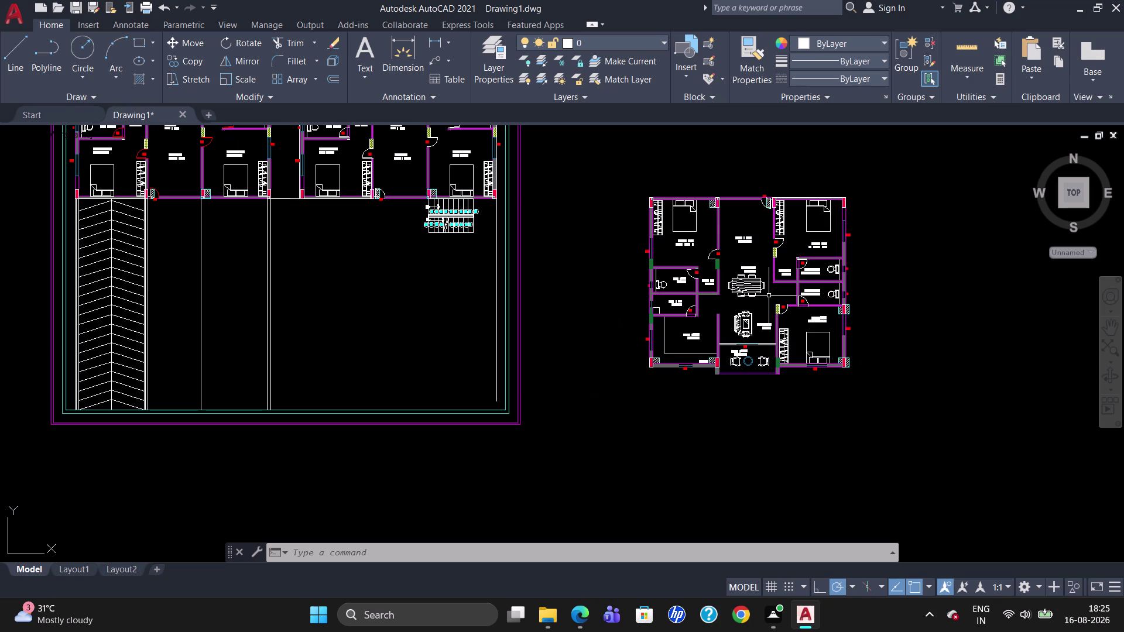
scroll(up, 3)
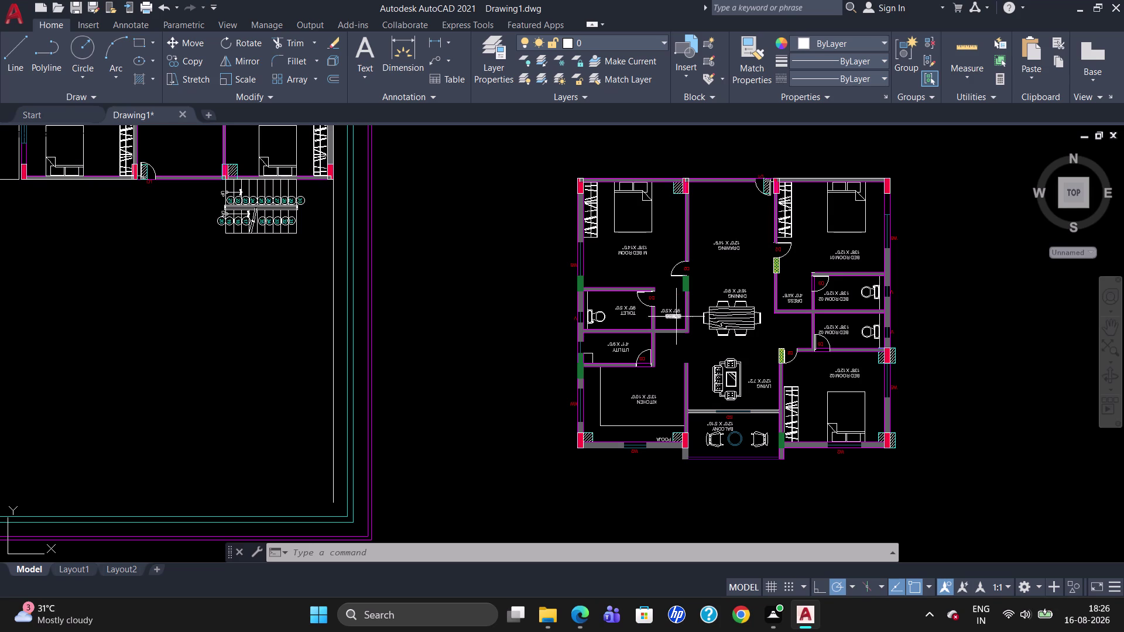
scroll(down, 3)
scroll(up, 3)
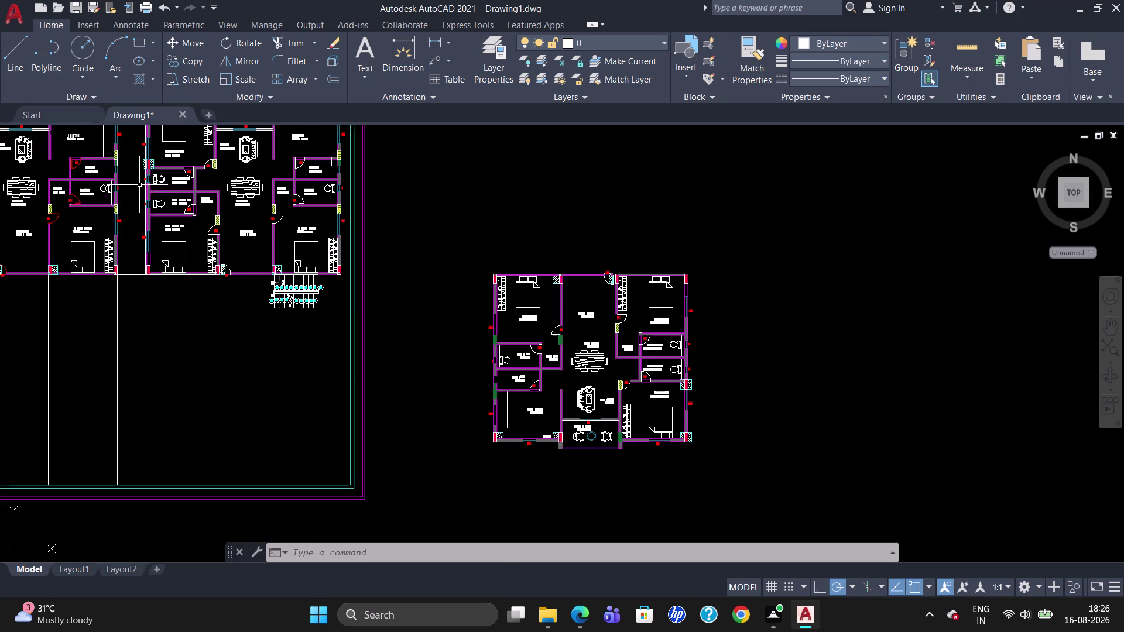
scroll(up, 3)
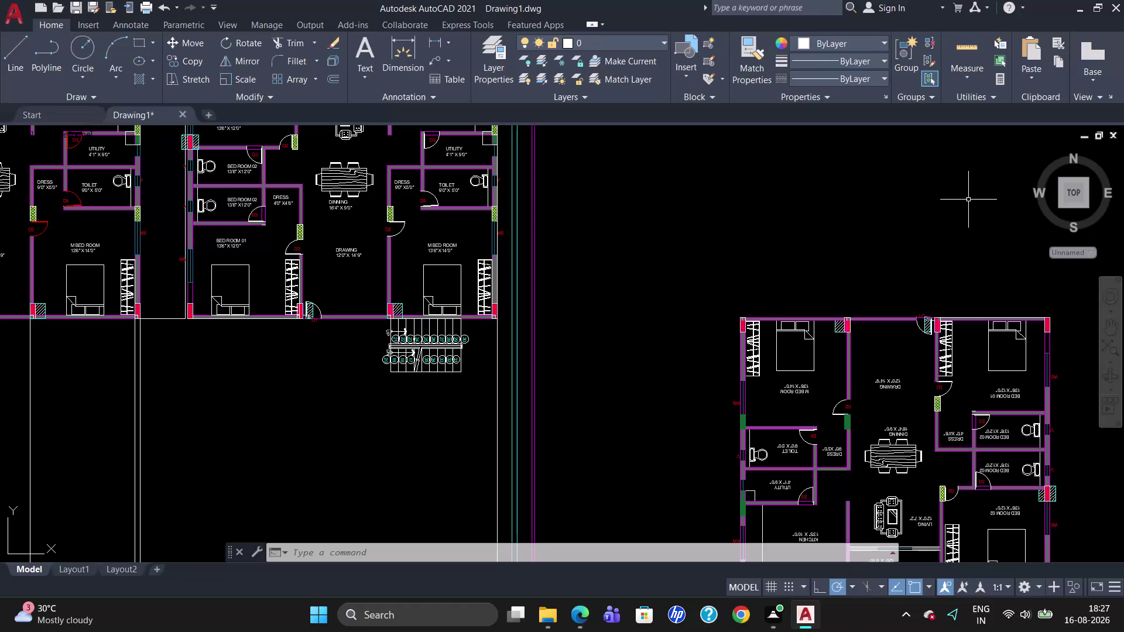
scroll(down, 3)
scroll(up, 3)
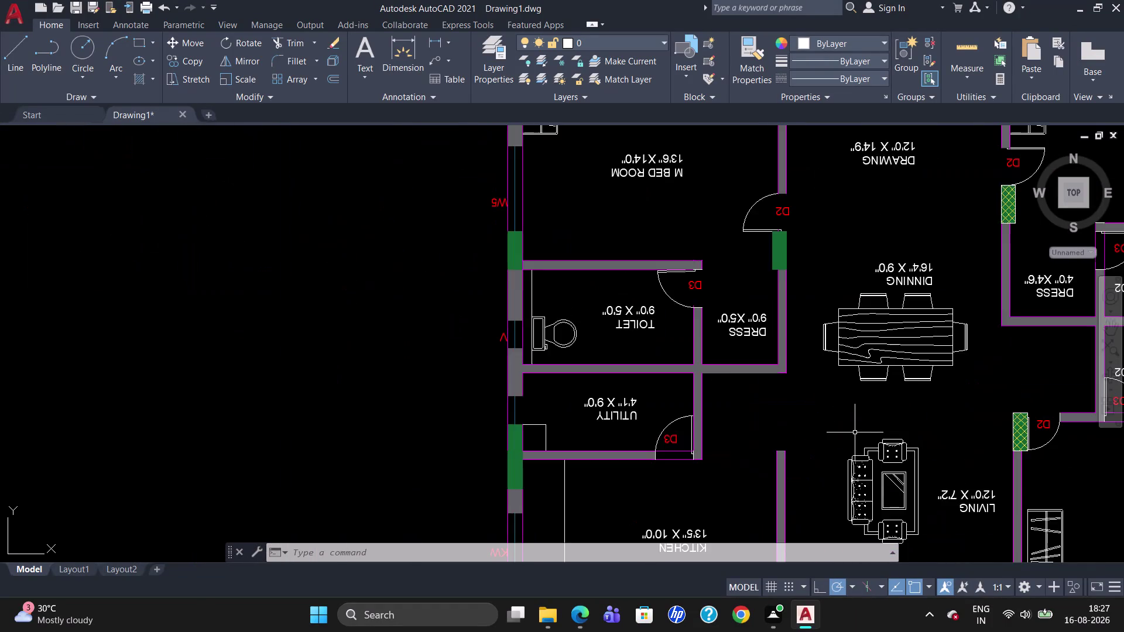
scroll(down, 3)
scroll(up, 3)
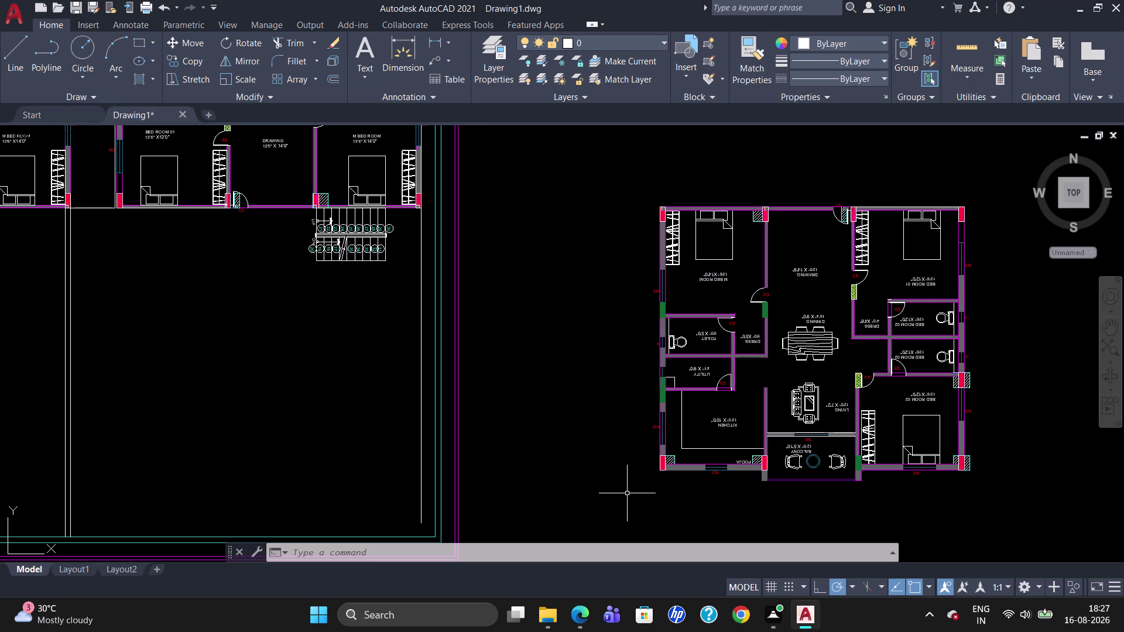
scroll(down, 3)
scroll(up, 3)
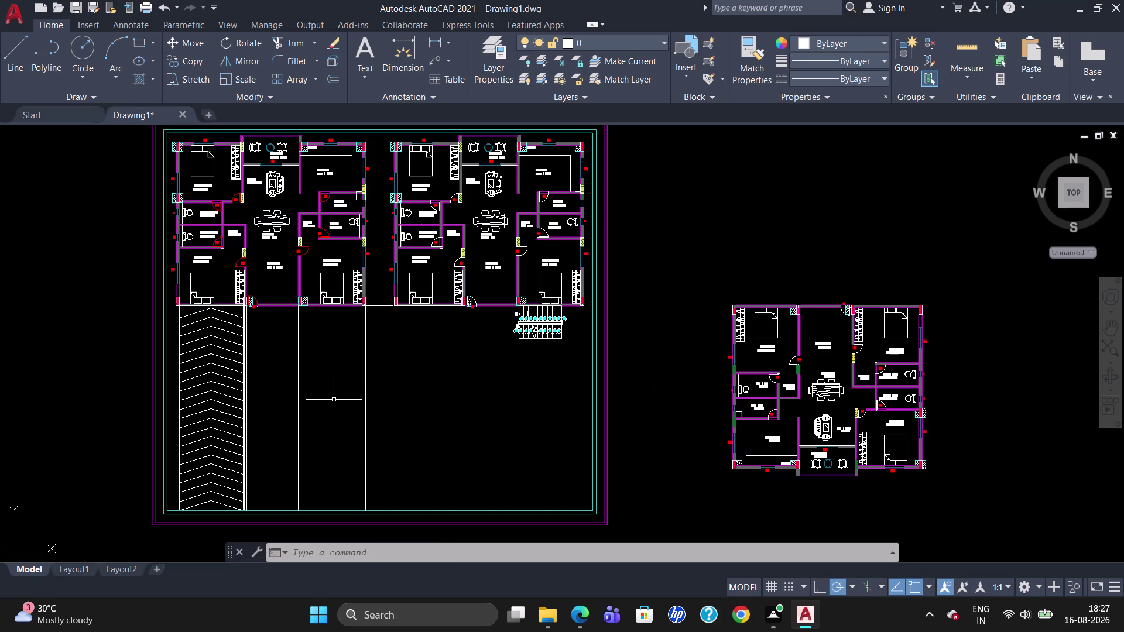
scroll(up, 3)
scroll(down, 3)
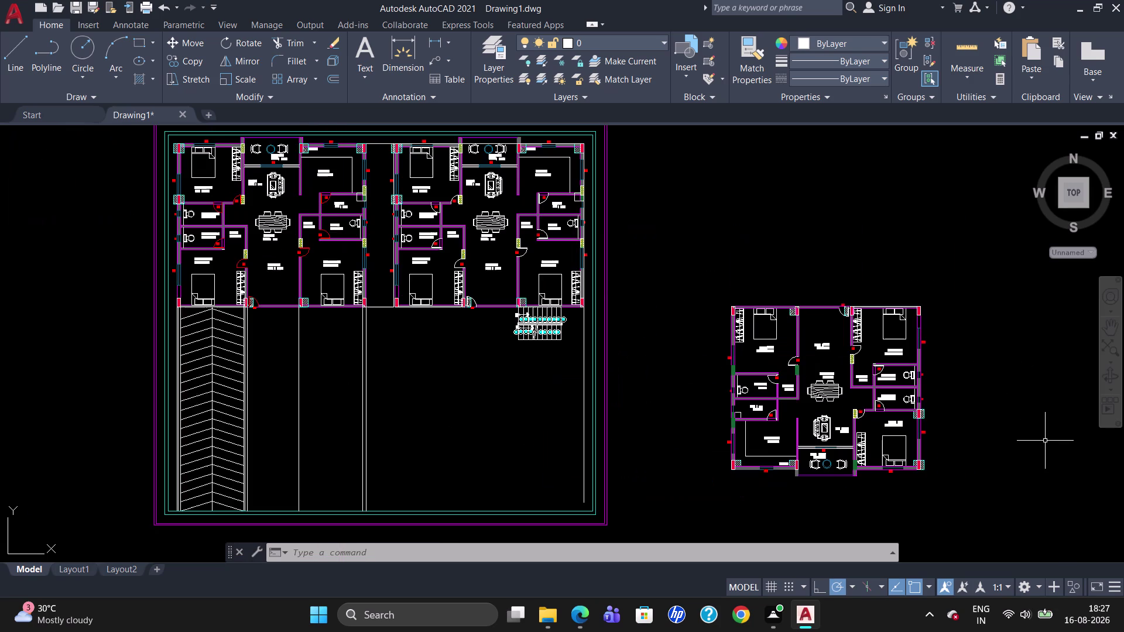
scroll(up, 3)
scroll(down, 3)
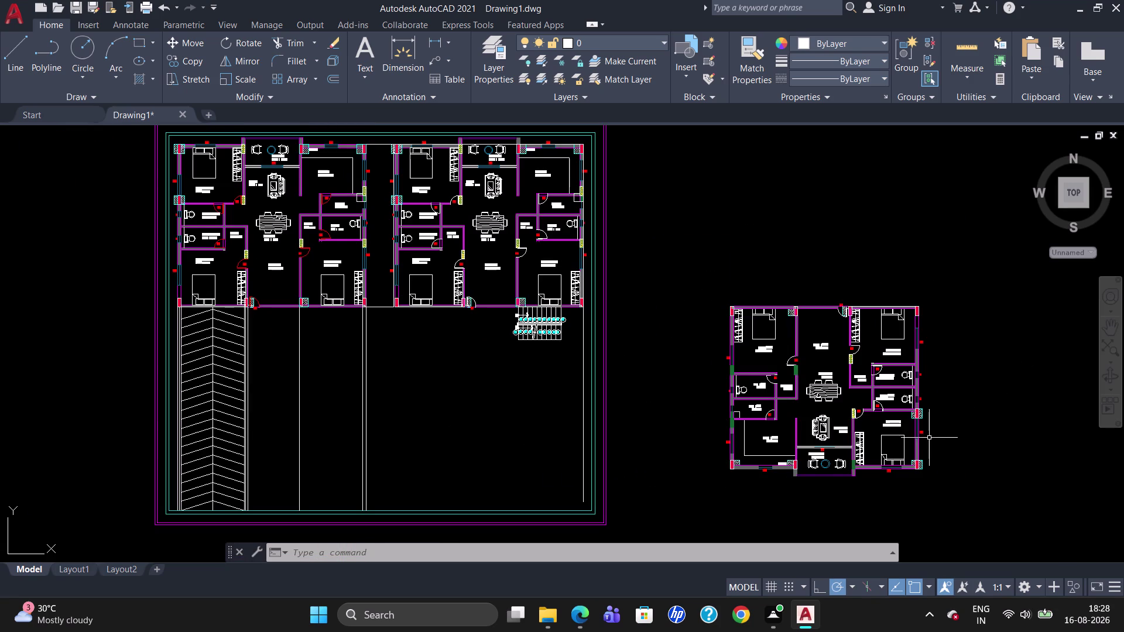
scroll(up, 3)
scroll(down, 3)
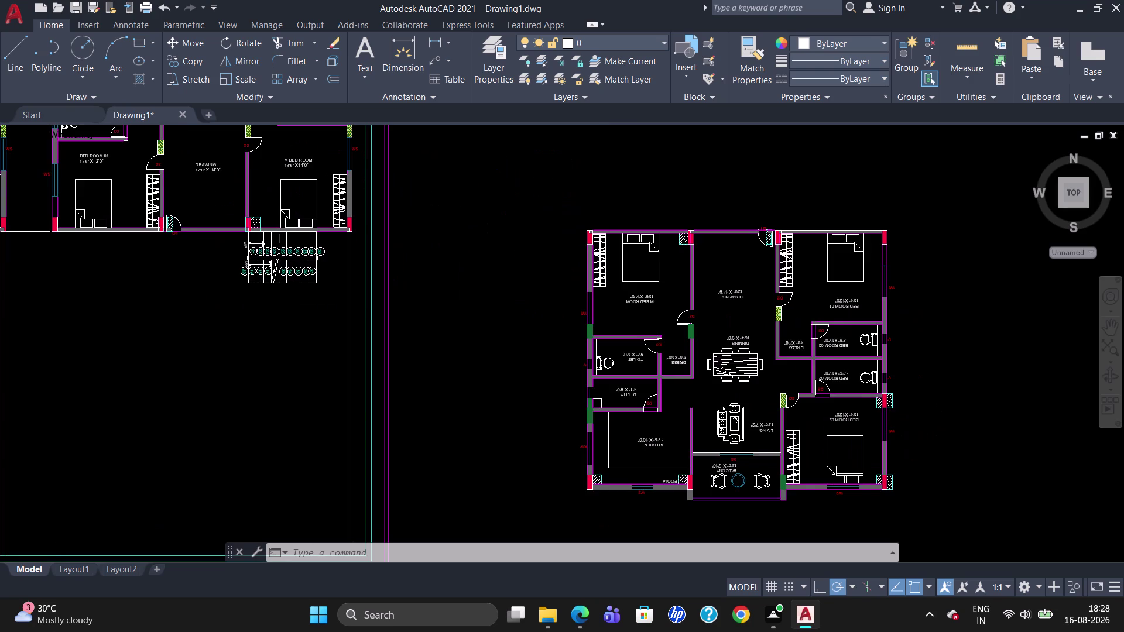
scroll(up, 3)
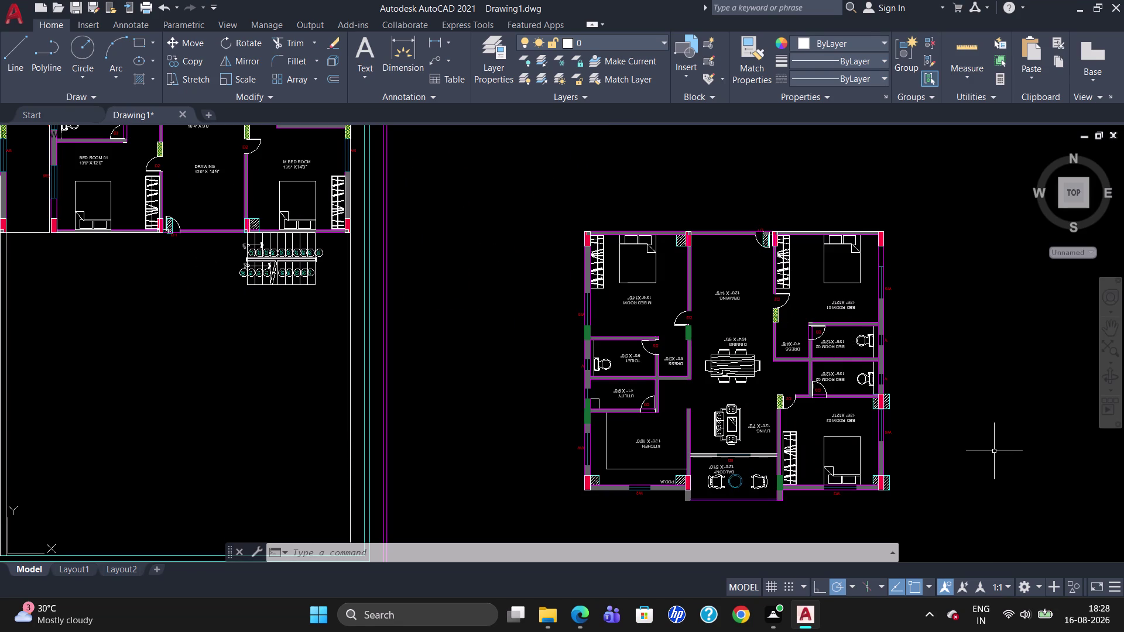